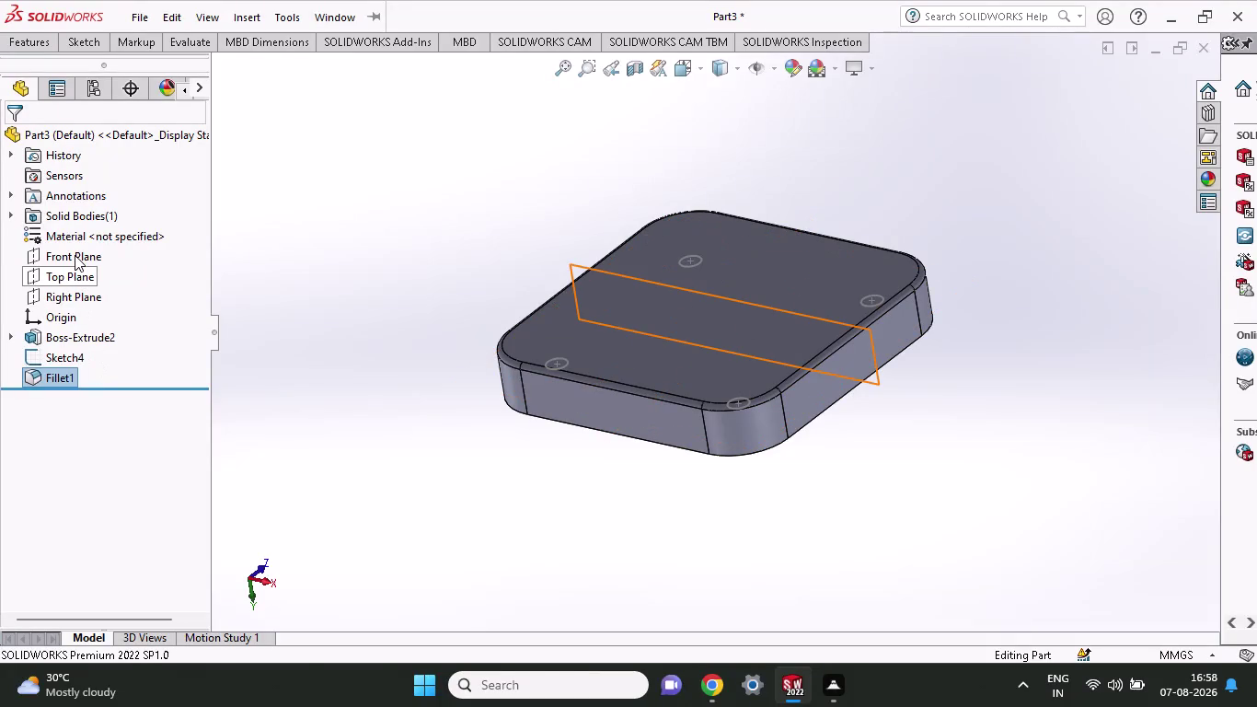
Open a sketch on the Front Plane, view it face-on, then undo it.
click(75, 255)
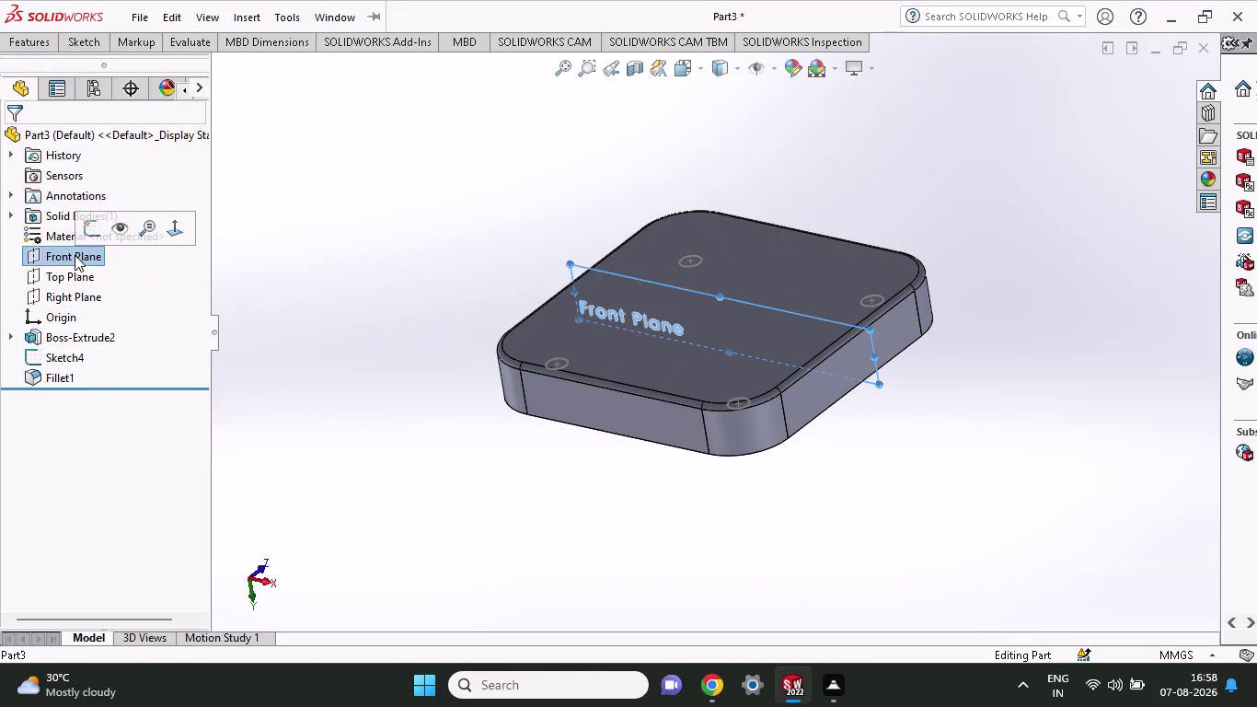
click(85, 239)
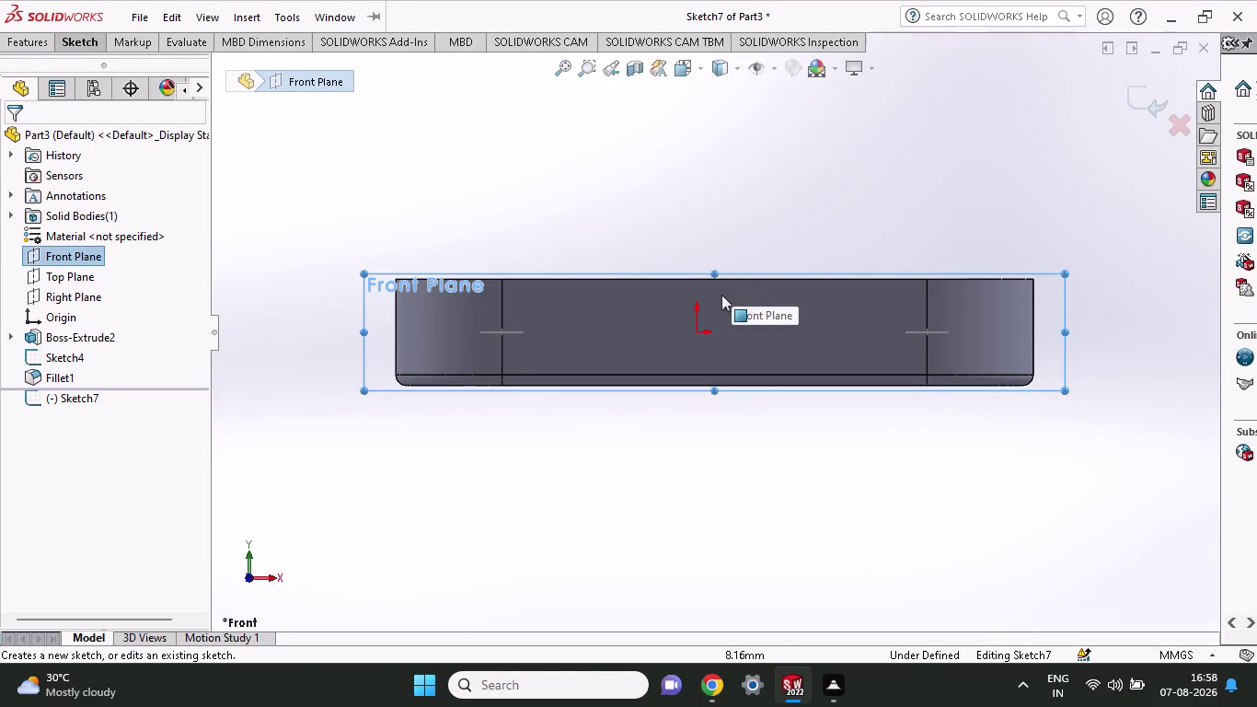
middle_drag(748, 425, 756, 0)
middle_drag(780, 323, 757, 151)
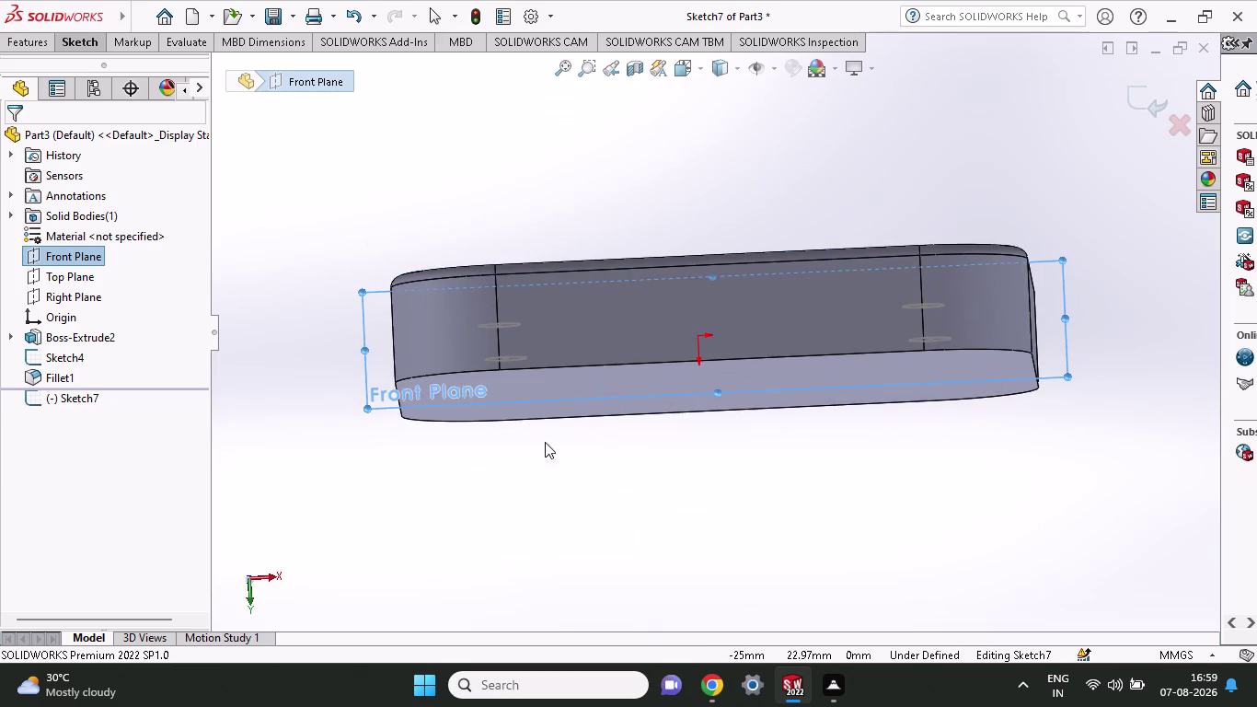
click(249, 593)
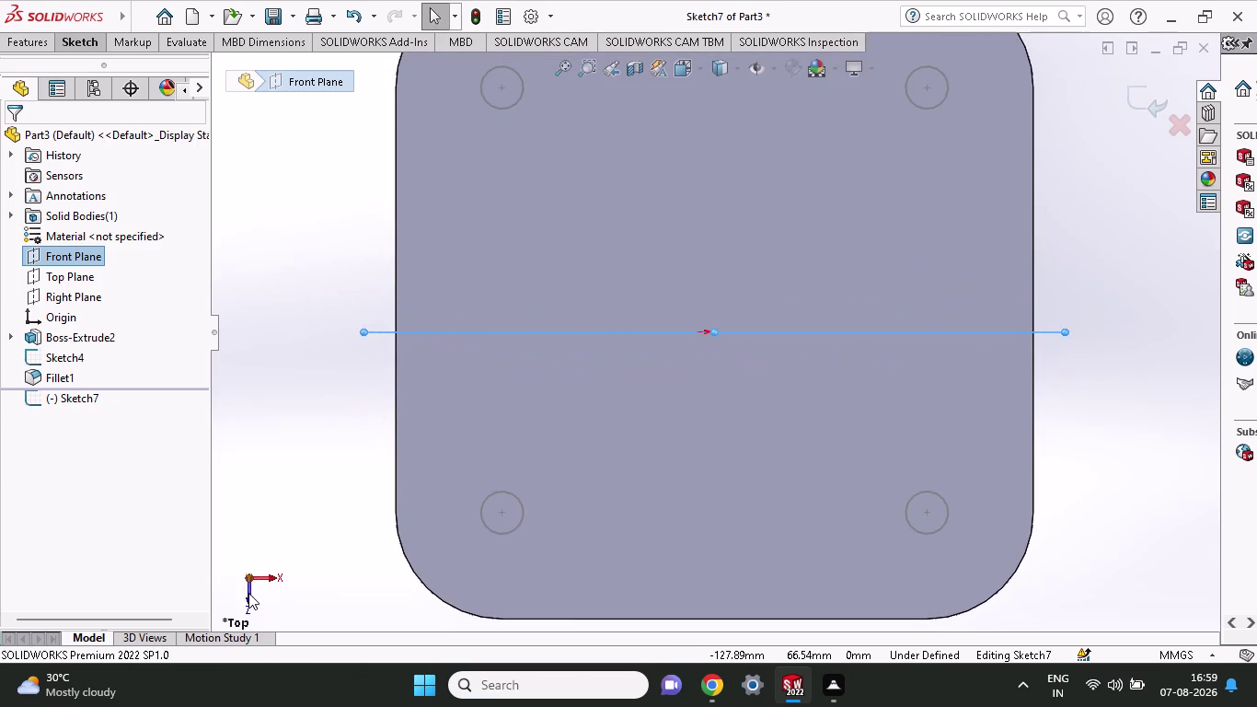
click(249, 593)
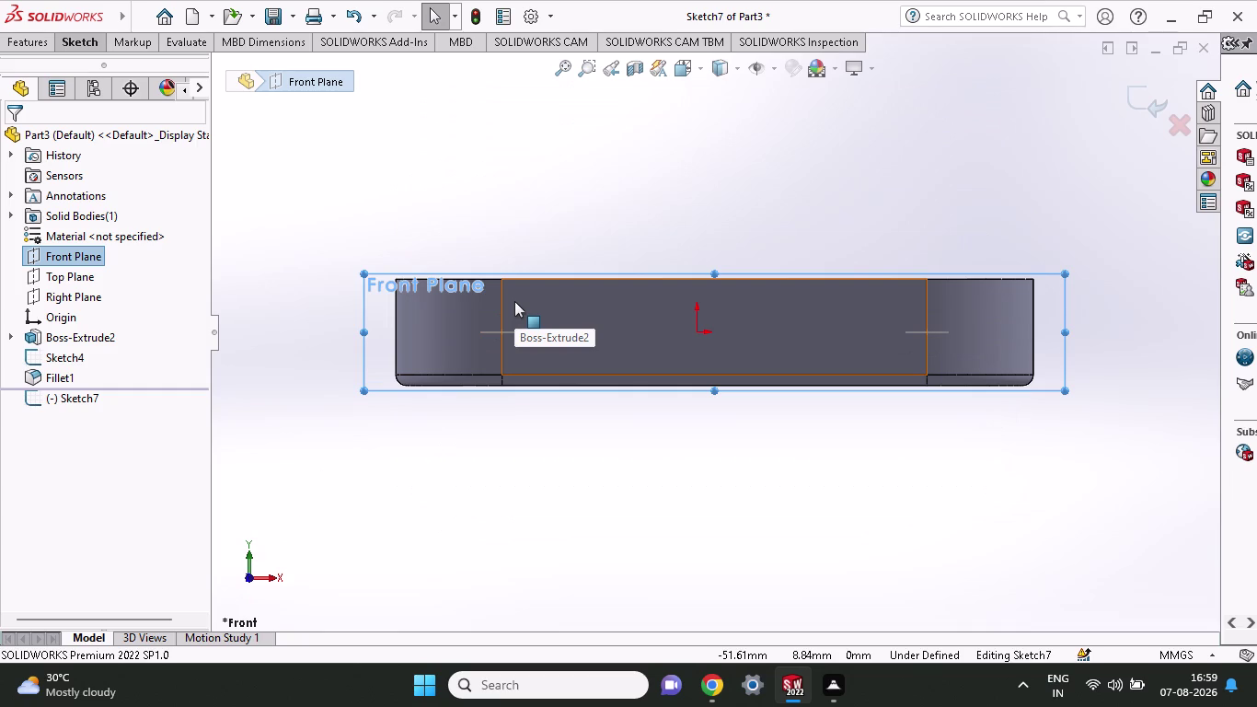
key(ctrl+z)
key(ctrl+z)
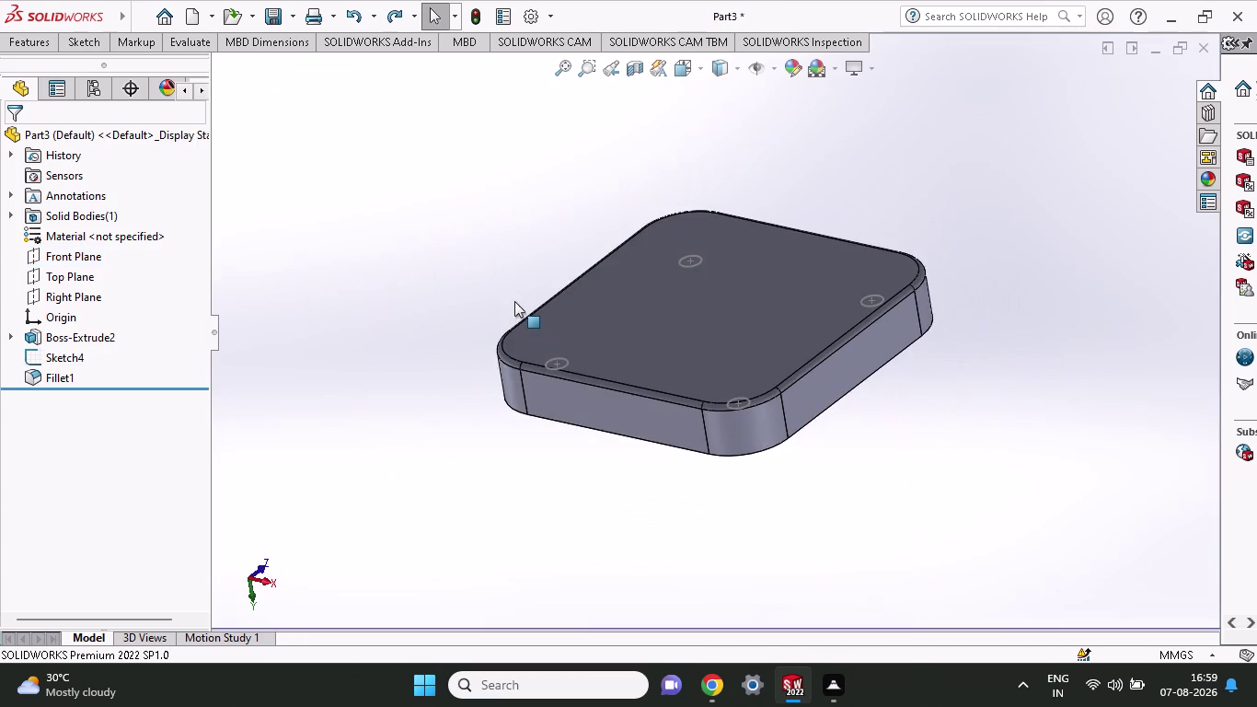
Undo Fillet1, then open and close another empty Front Plane sketch.
click(68, 281)
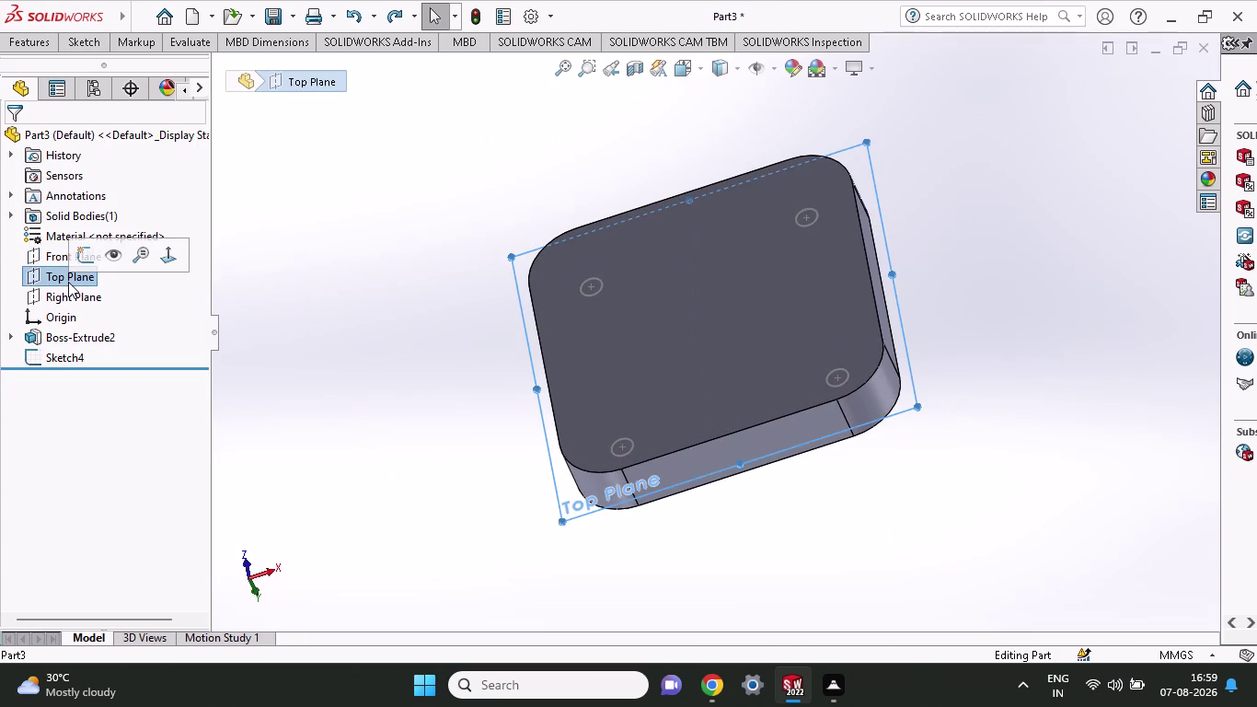
click(46, 255)
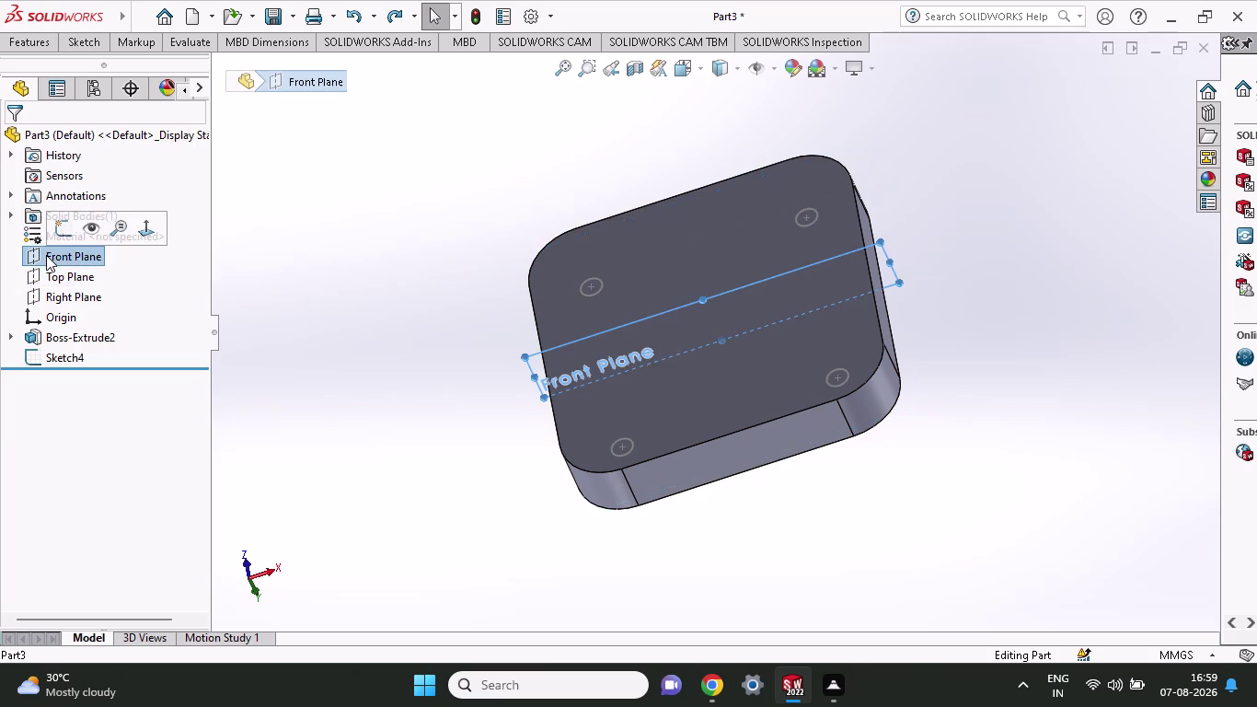
click(62, 227)
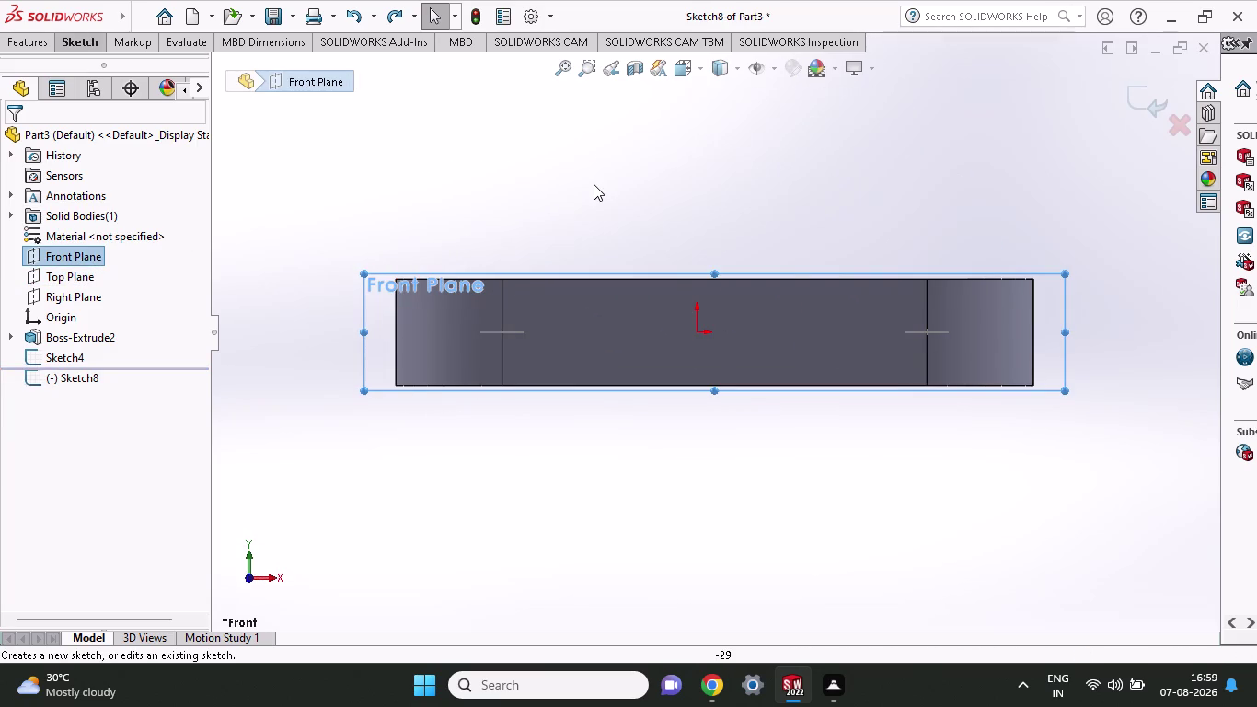
middle_drag(594, 184, 594, 215)
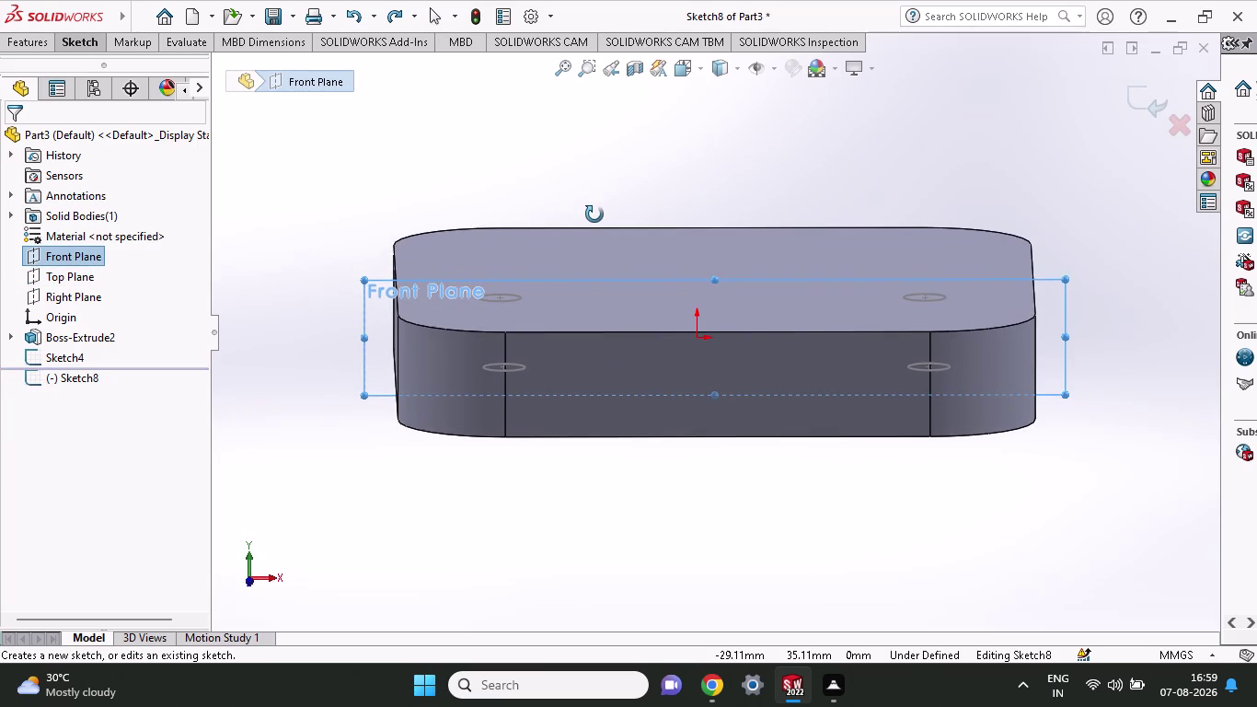
middle_drag(595, 215, 598, 220)
click(47, 46)
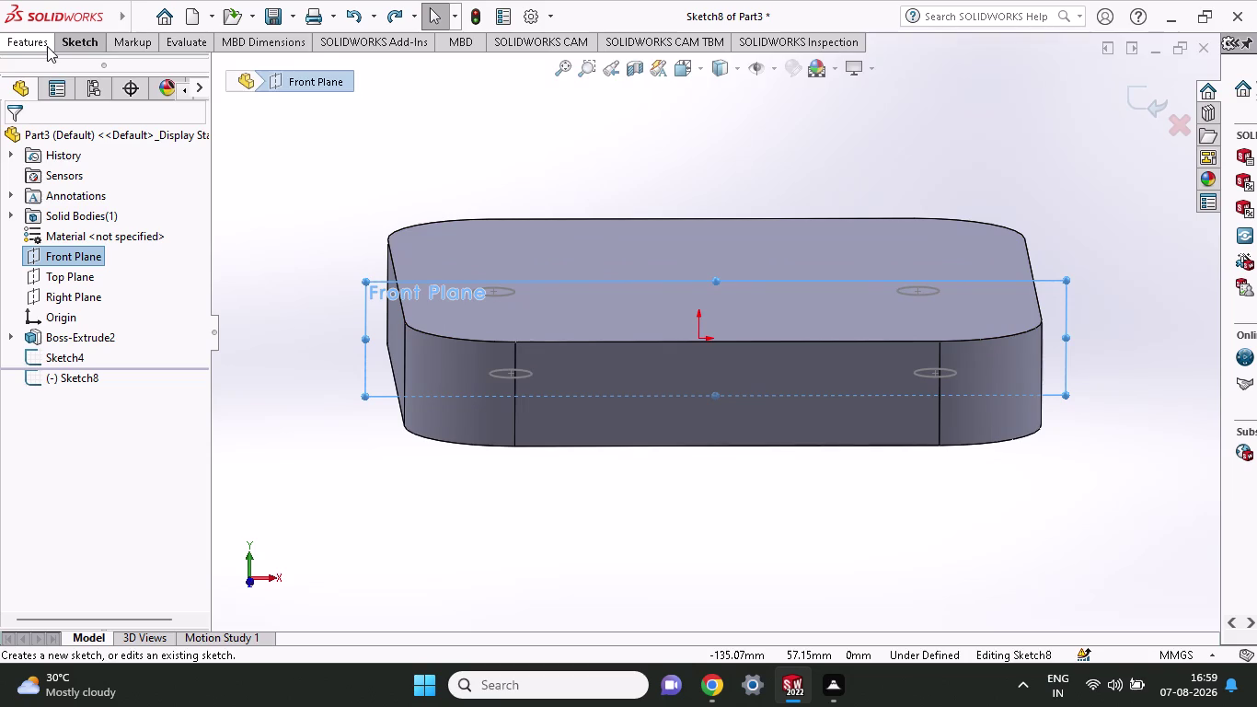
click(87, 36)
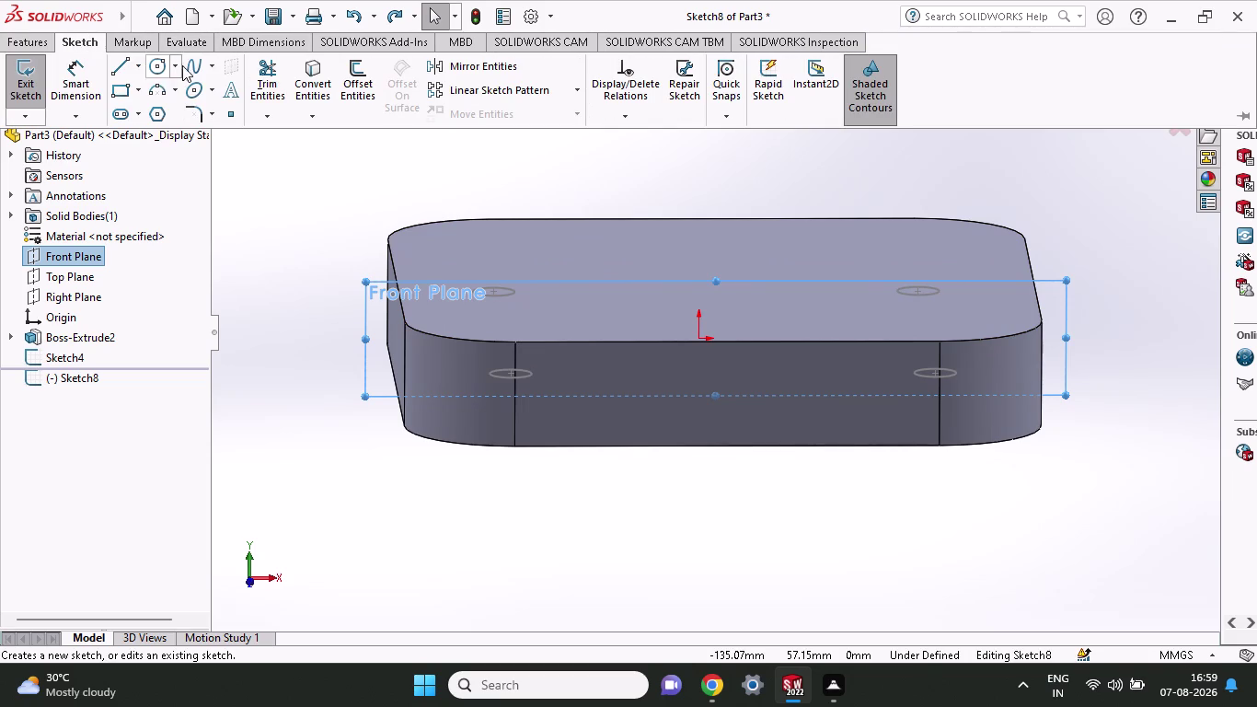
right_click(321, 179)
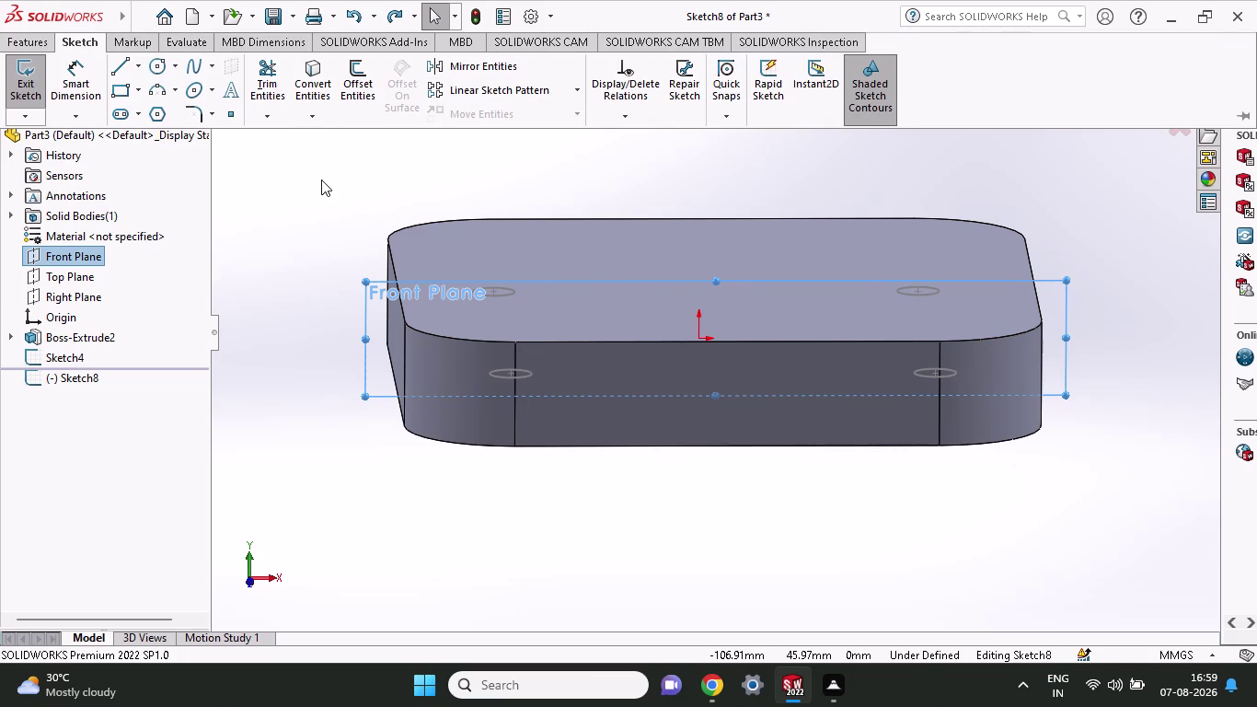
click(529, 154)
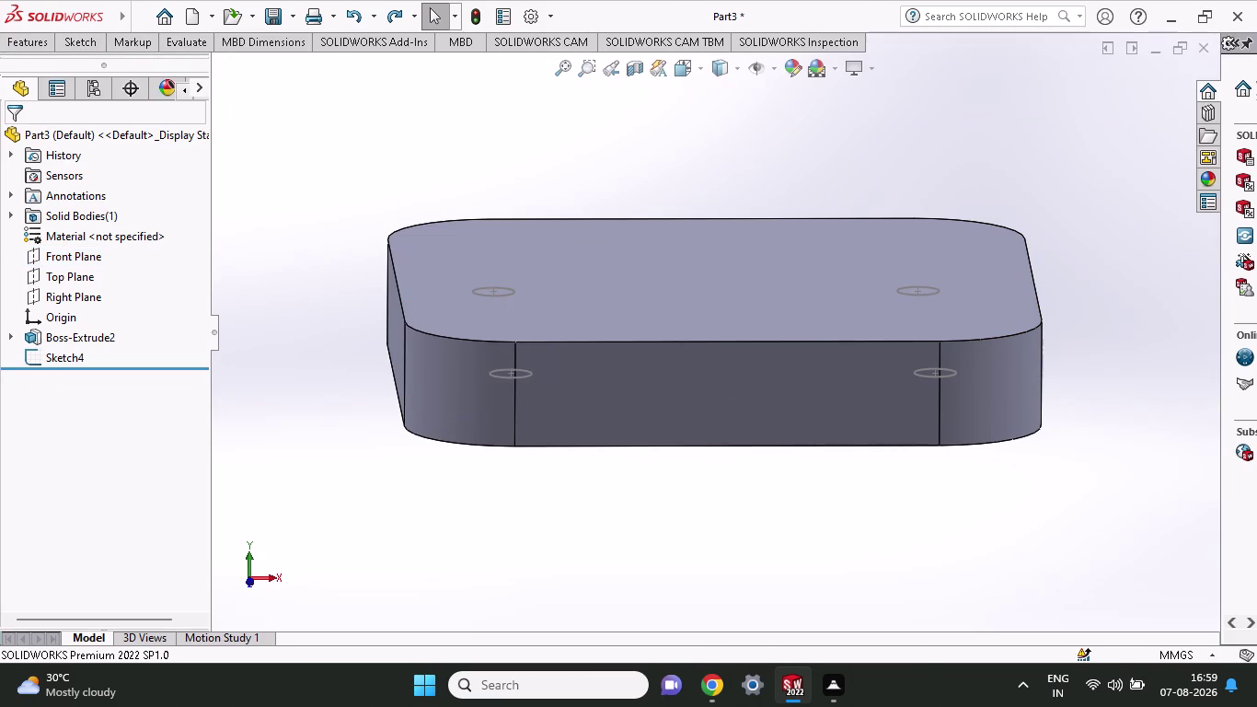
click(23, 40)
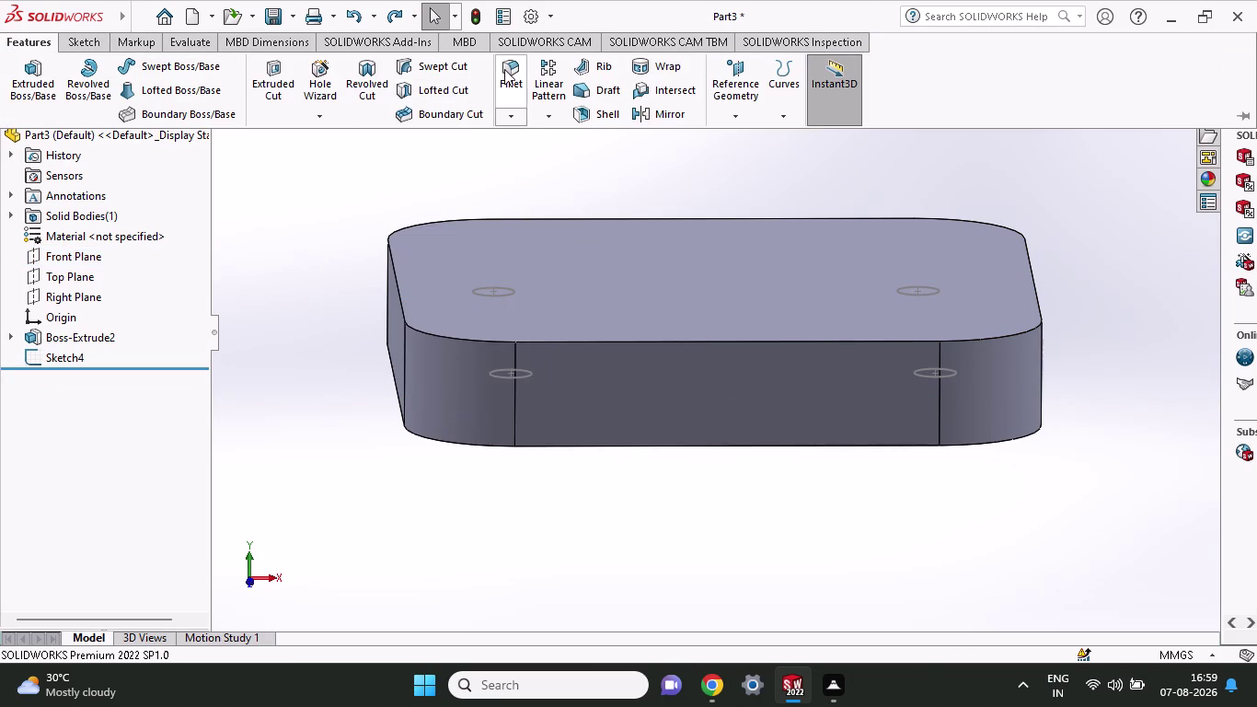
Fillet the plate's eight top edges with a 3 mm radius.
click(504, 69)
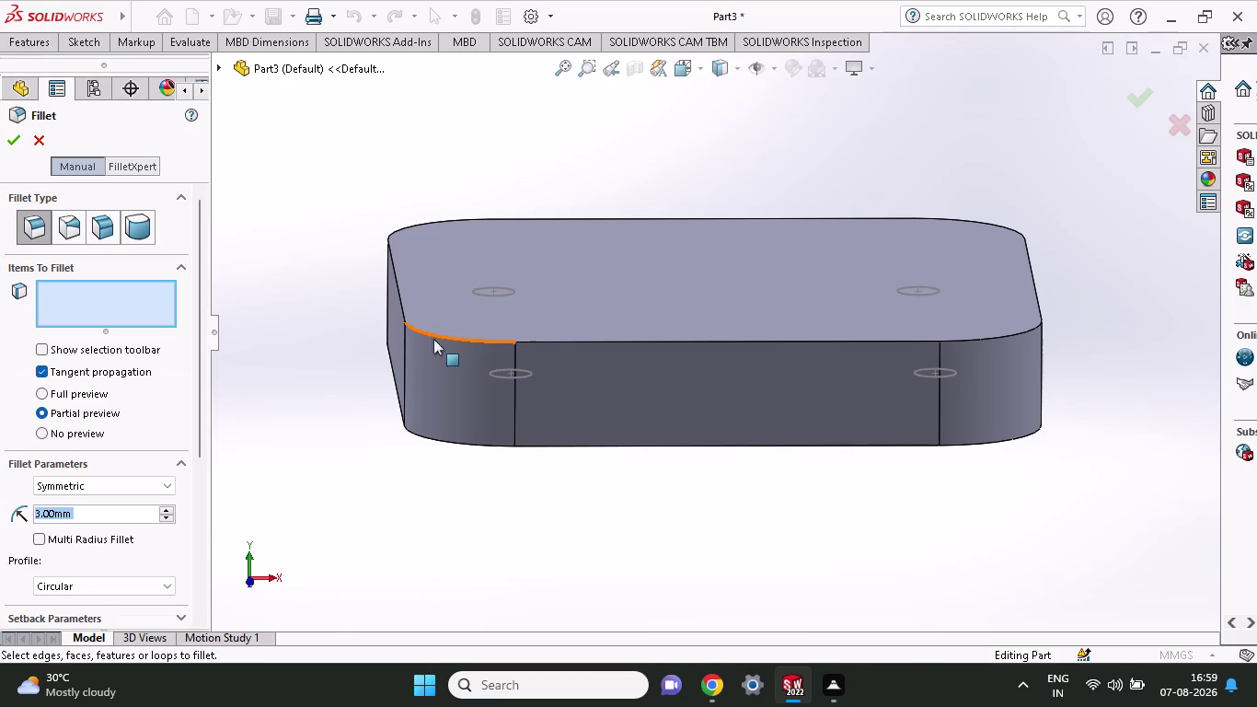
click(495, 342)
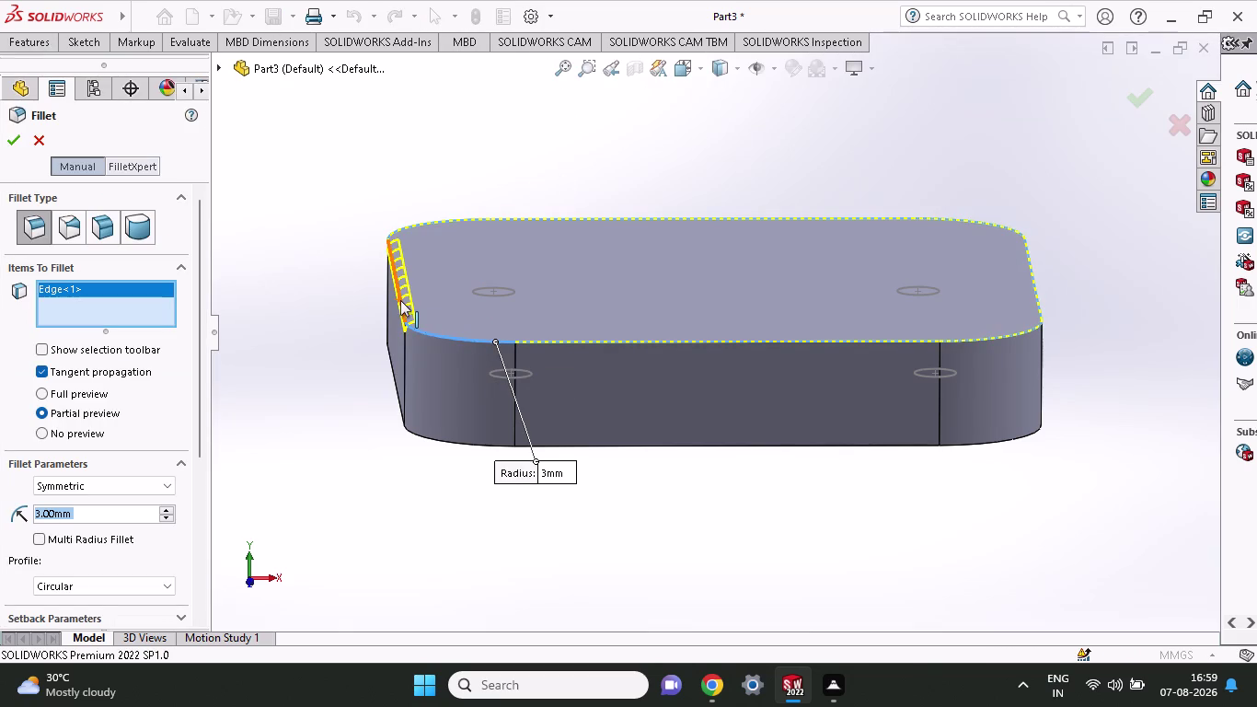
click(400, 300)
click(552, 340)
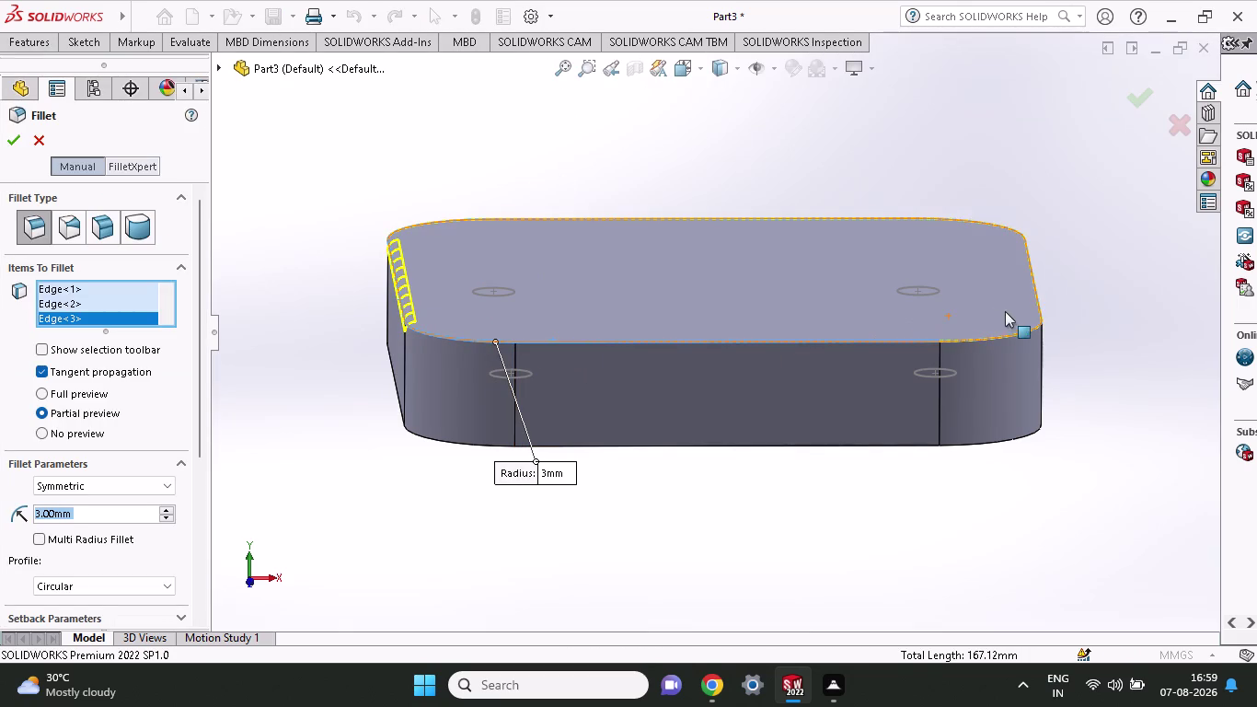
click(1001, 336)
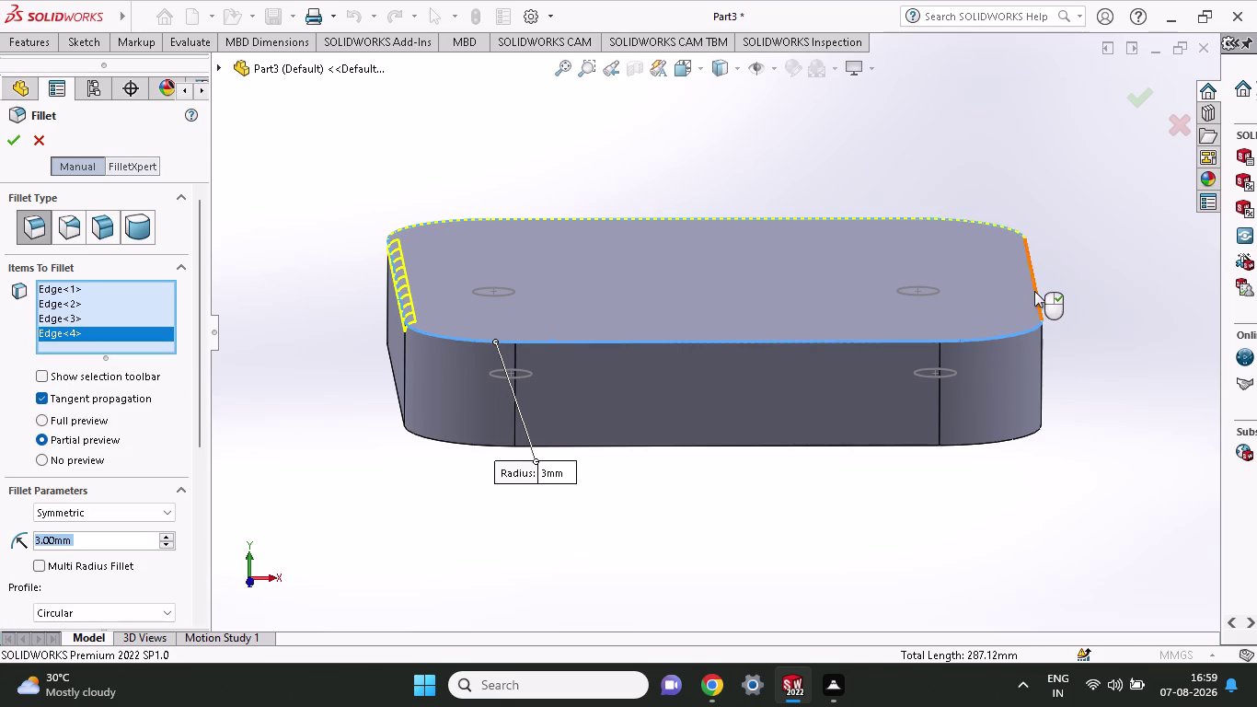
click(1034, 291)
click(985, 224)
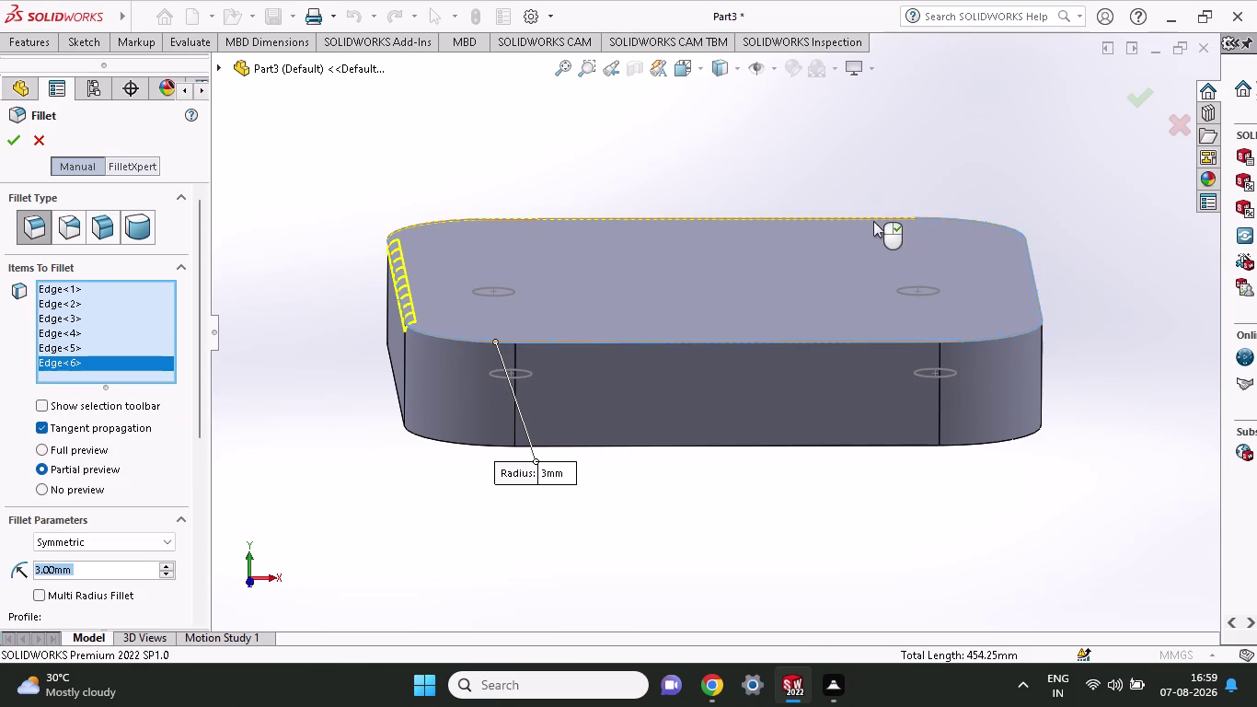
click(873, 221)
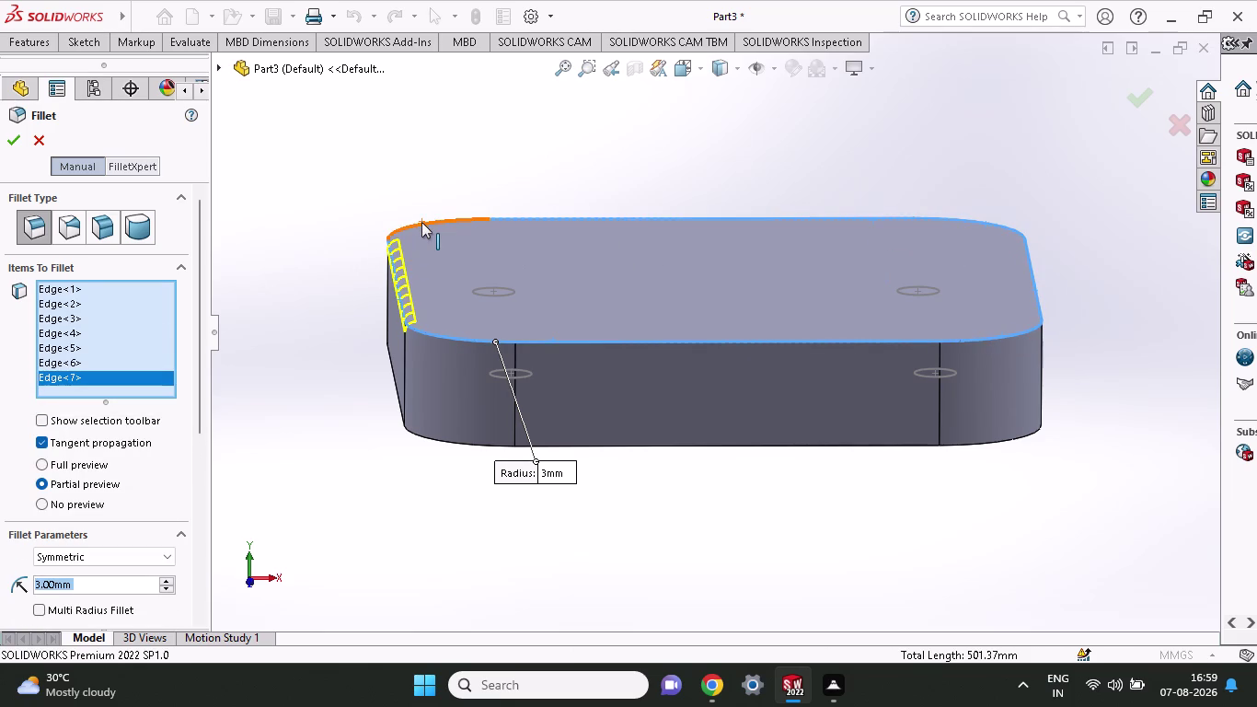
click(421, 221)
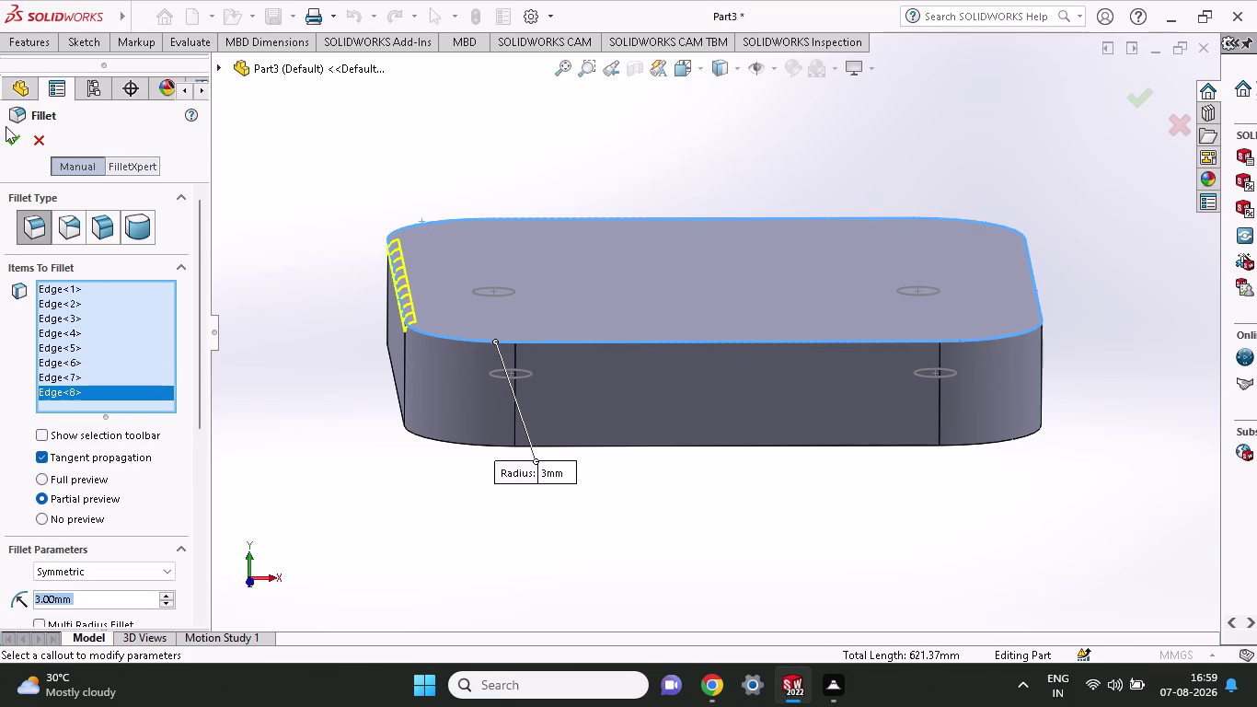
click(7, 134)
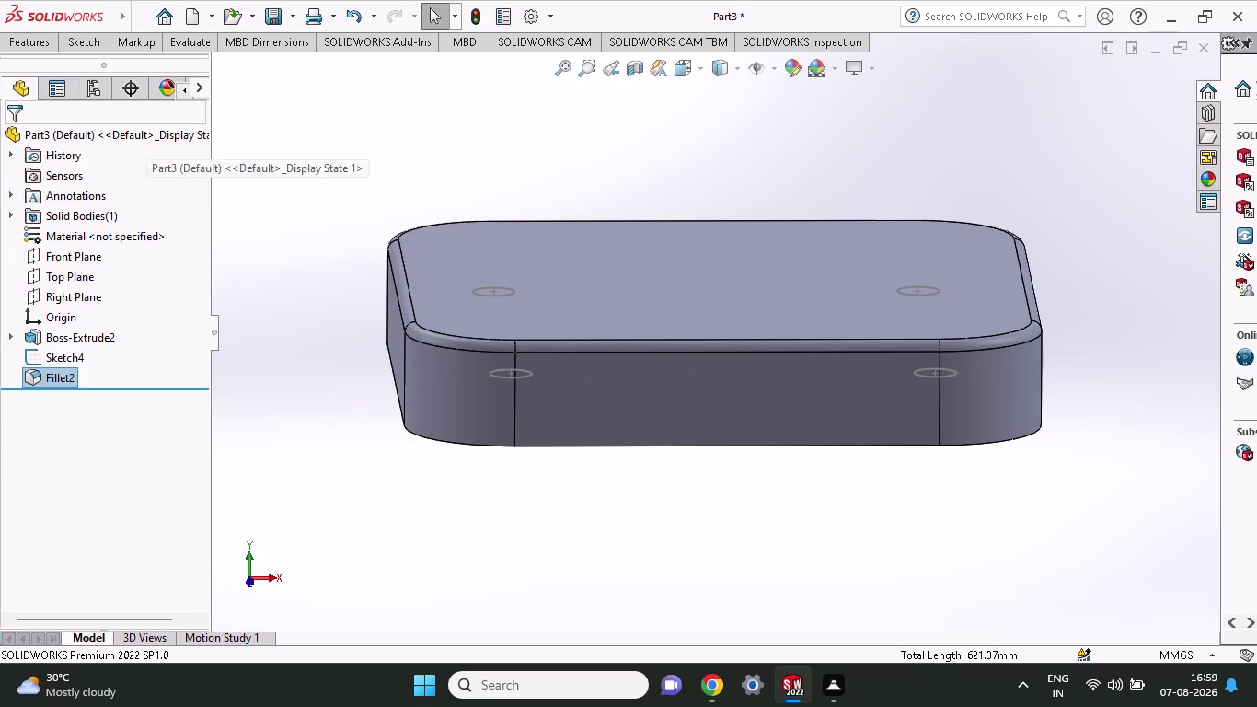
click(42, 253)
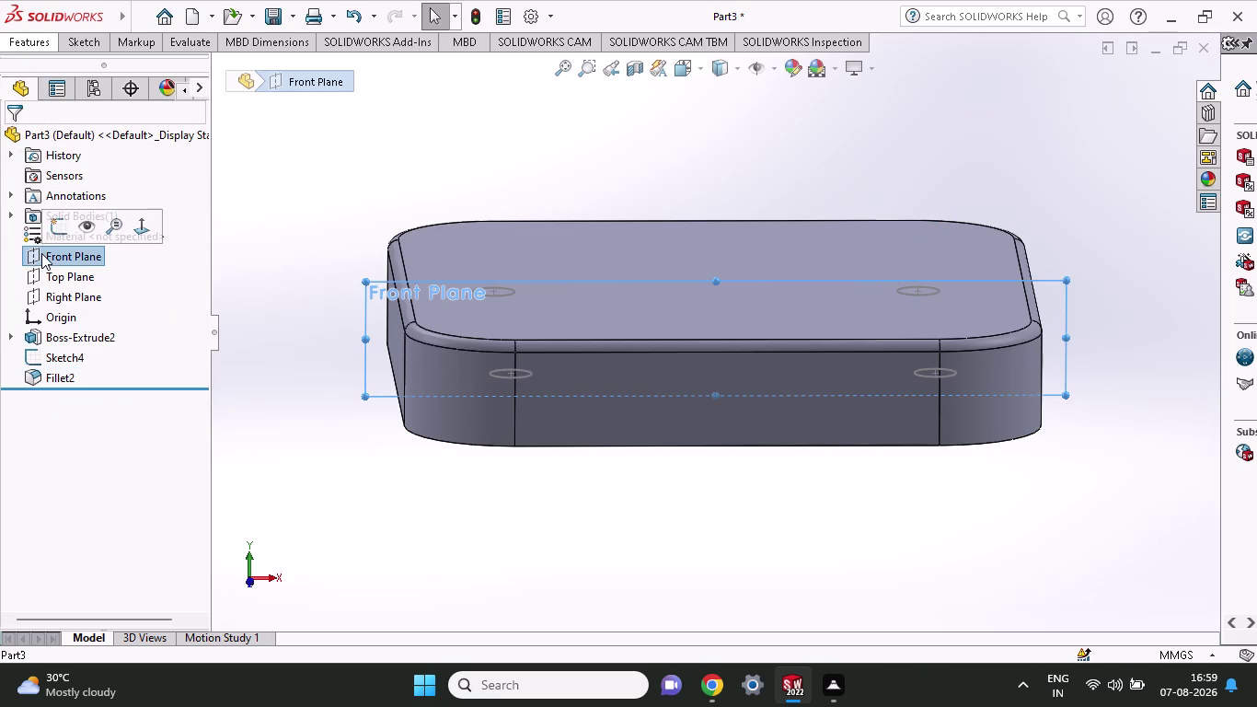
click(57, 223)
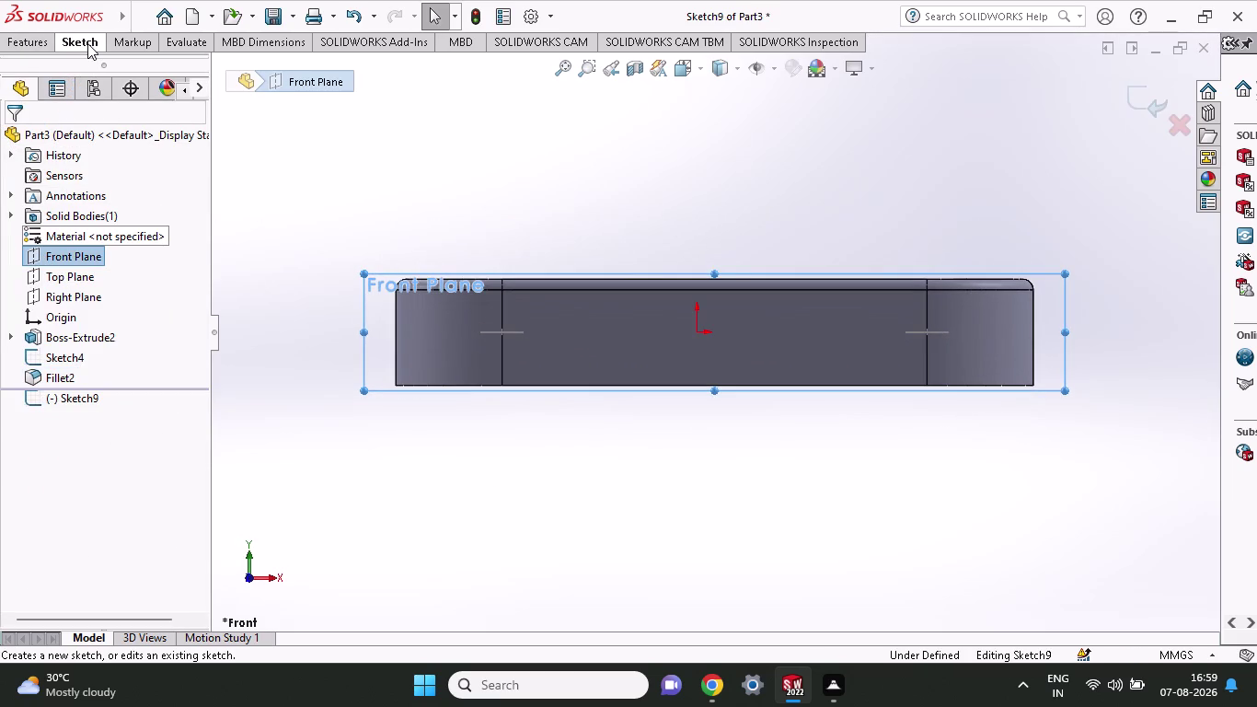
click(87, 43)
click(116, 71)
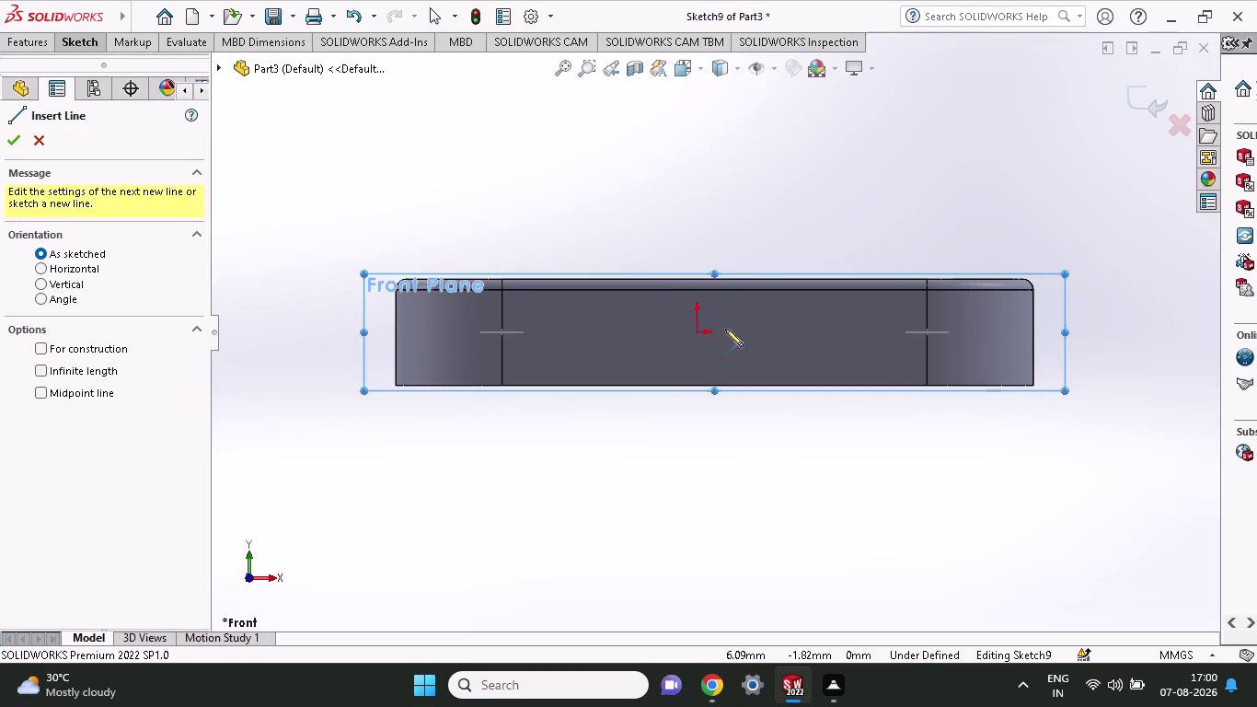
right_click(736, 253)
click(758, 267)
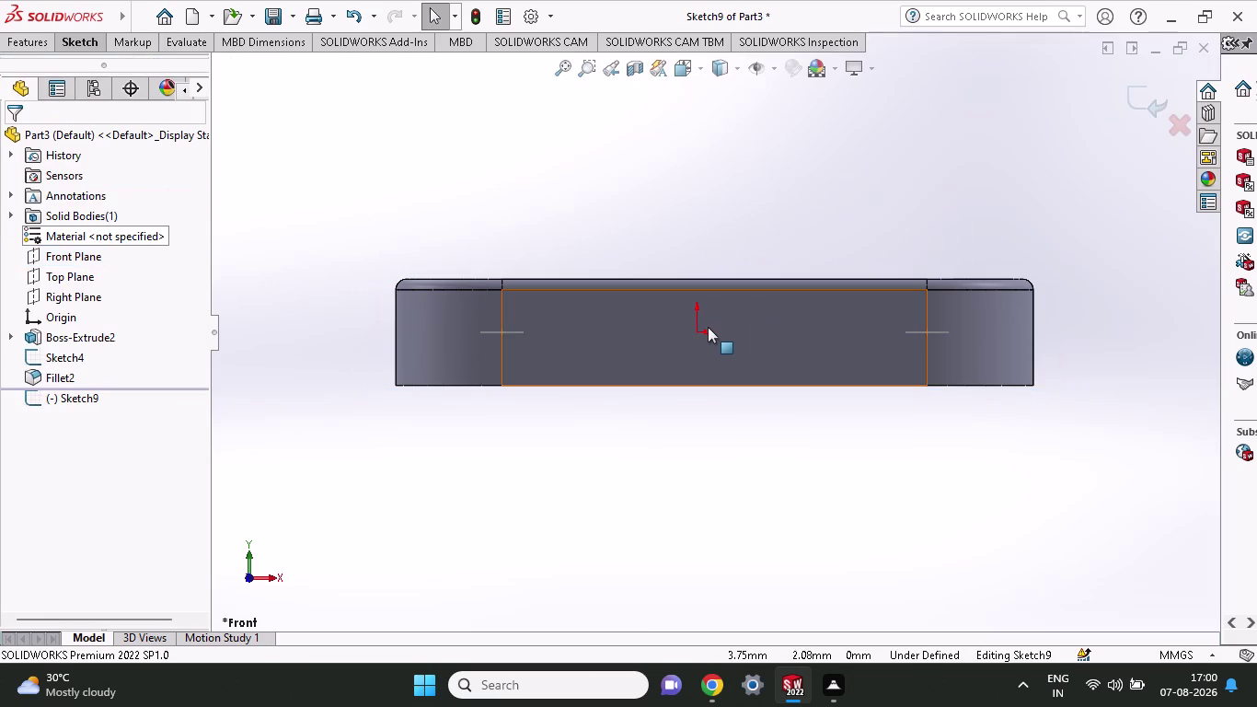
click(703, 327)
drag(693, 328, 709, 380)
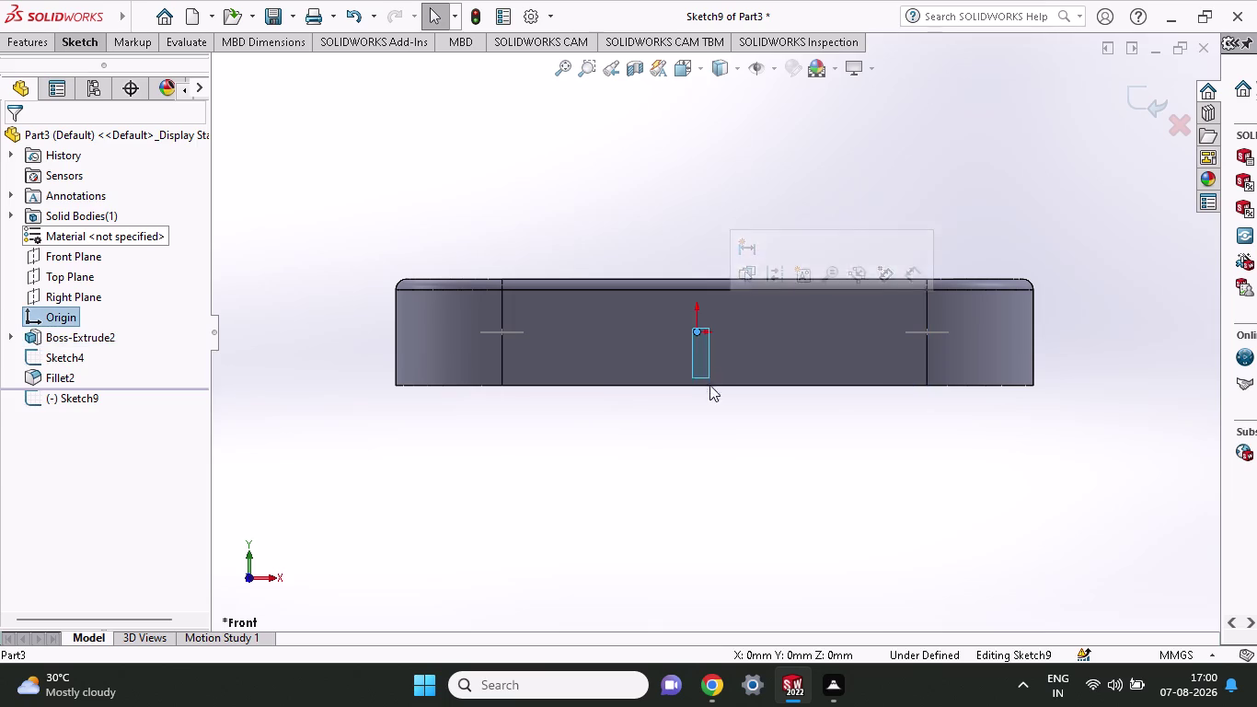
drag(709, 380, 708, 395)
click(695, 314)
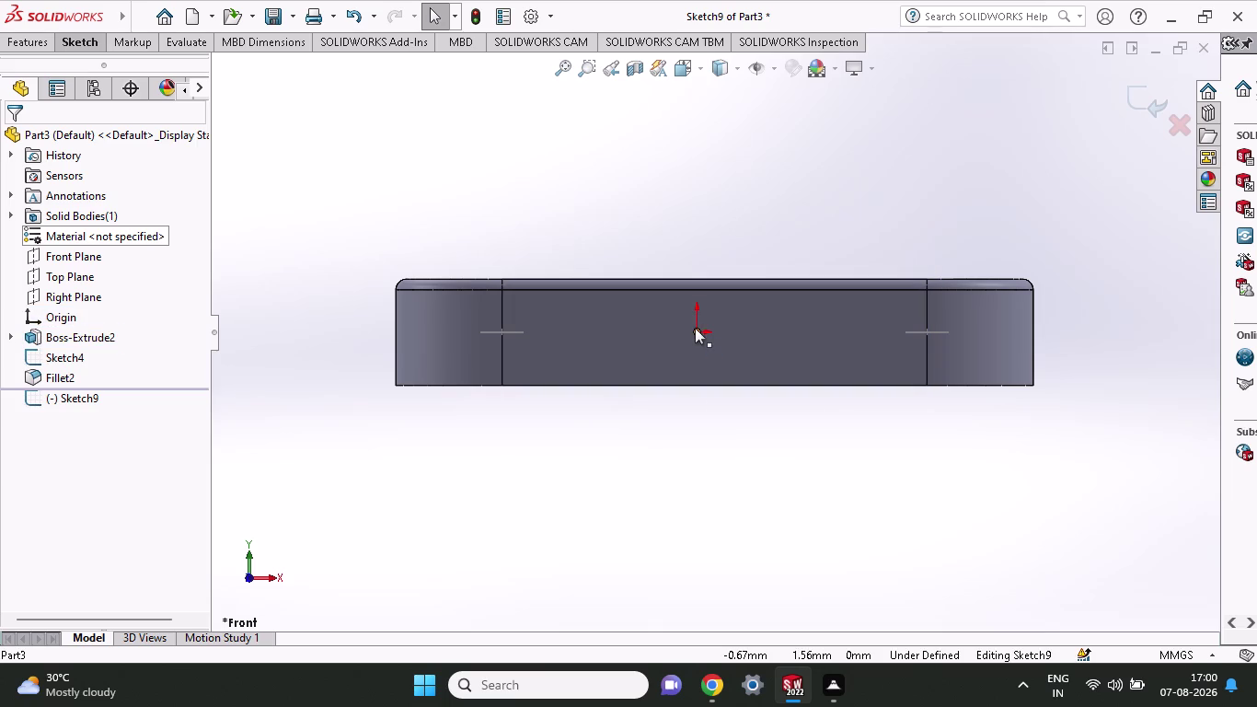
drag(695, 330, 695, 414)
click(694, 414)
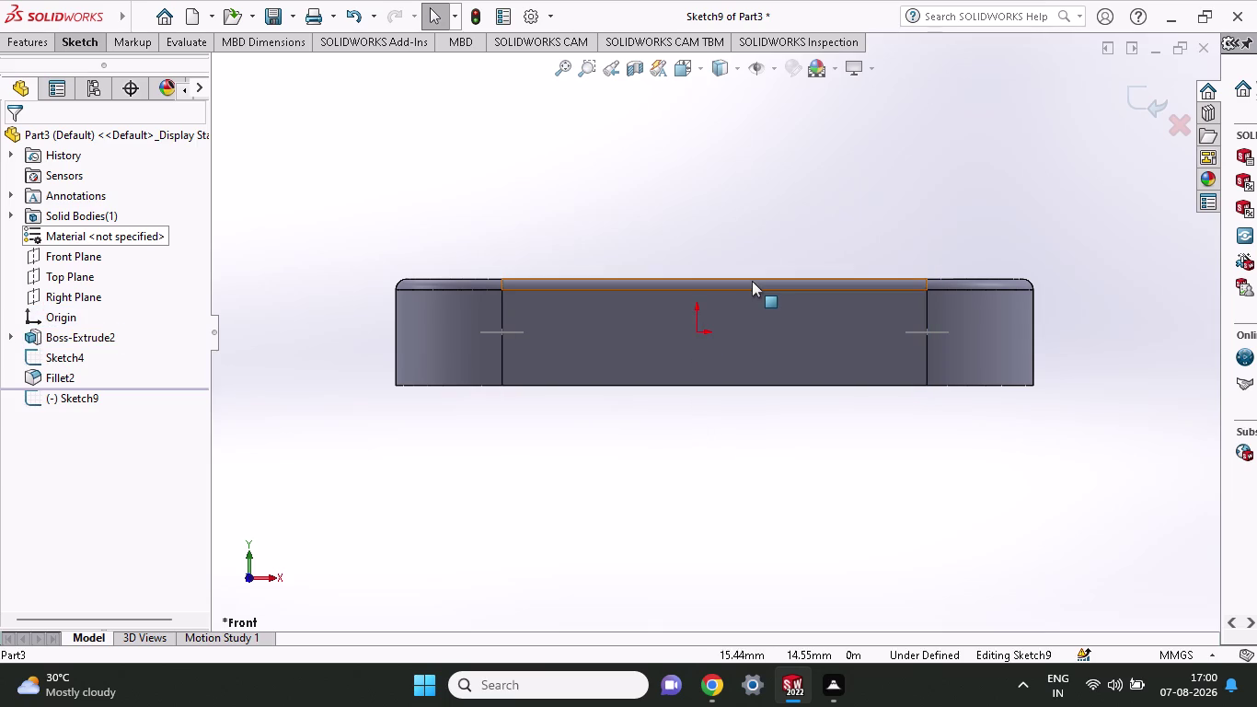
click(752, 280)
click(750, 303)
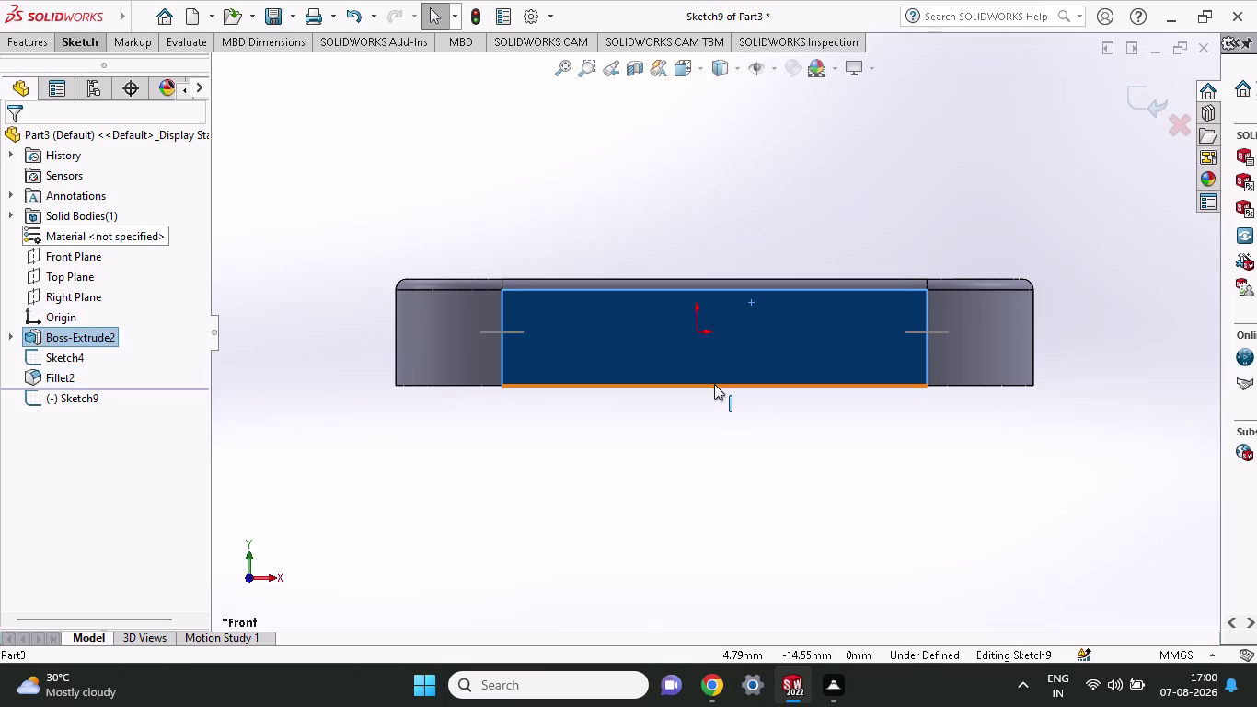
click(714, 384)
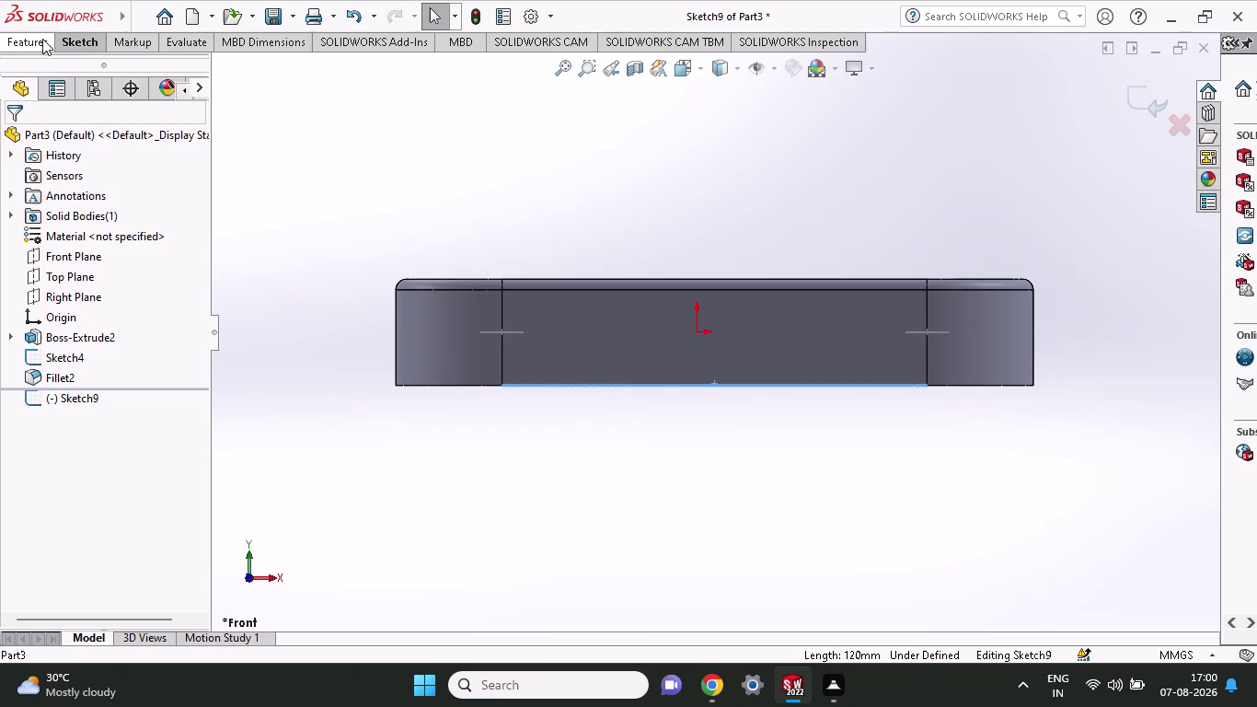
click(43, 38)
click(77, 51)
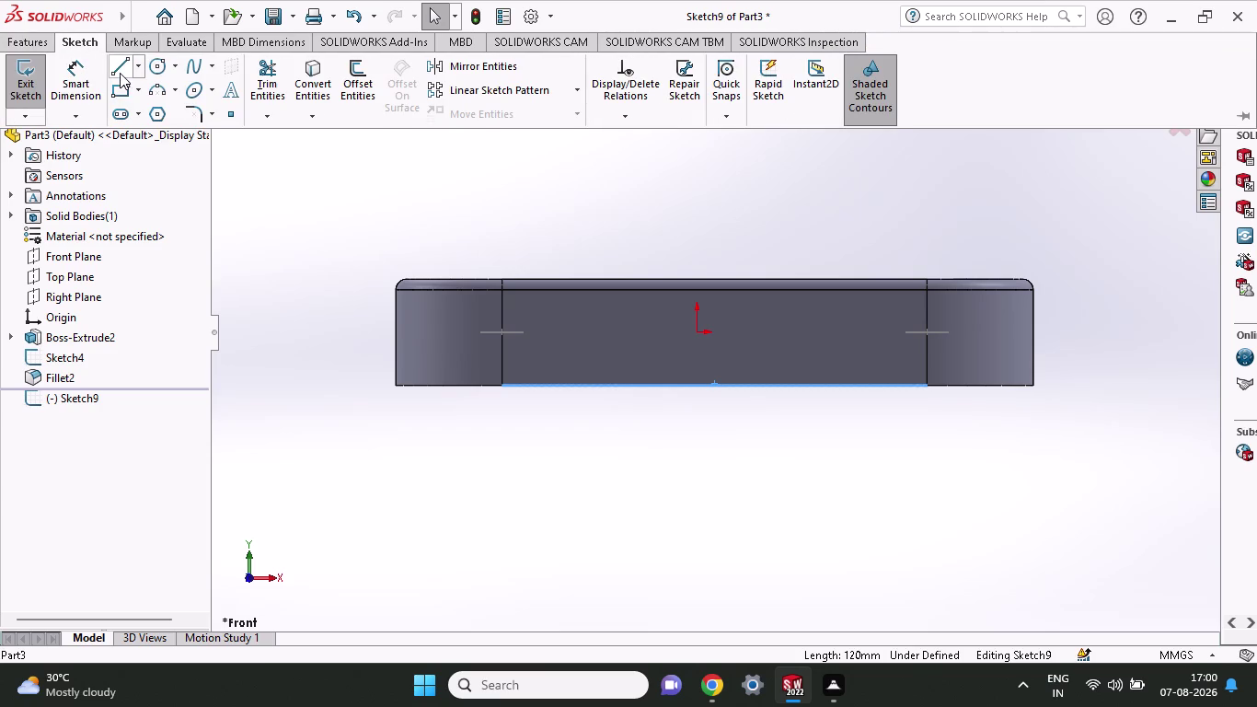
click(120, 73)
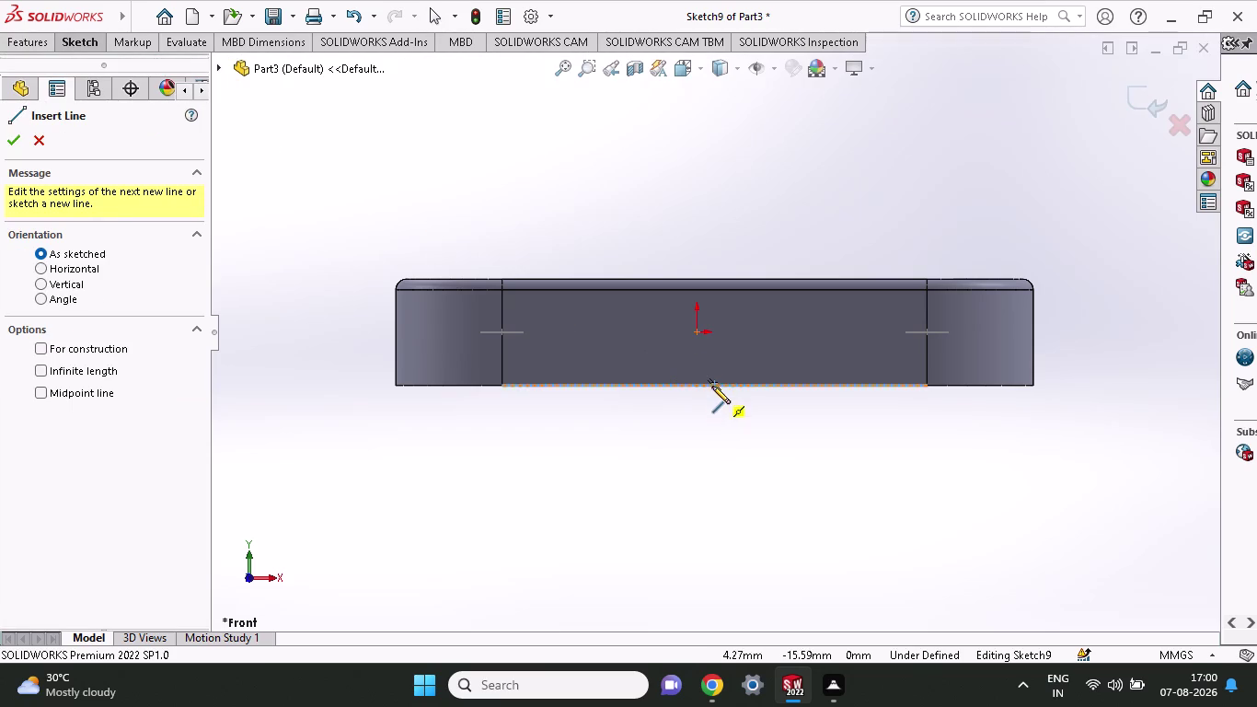
click(713, 382)
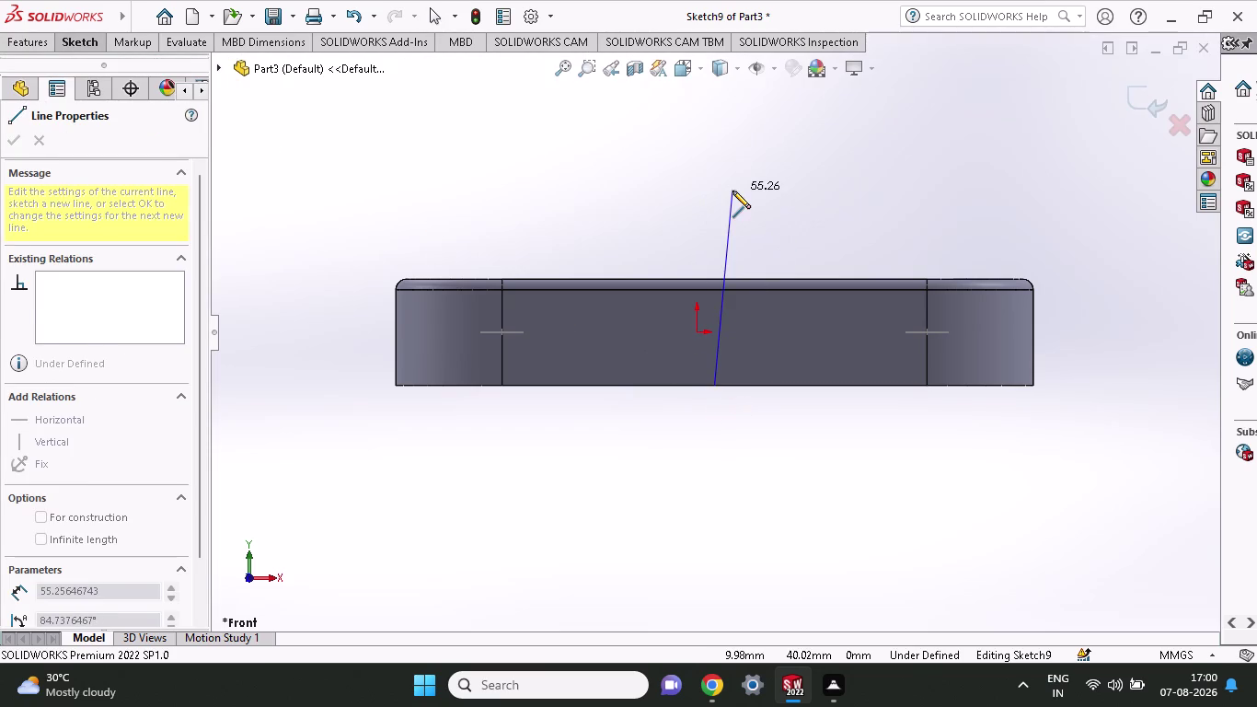
key(Escape)
click(701, 385)
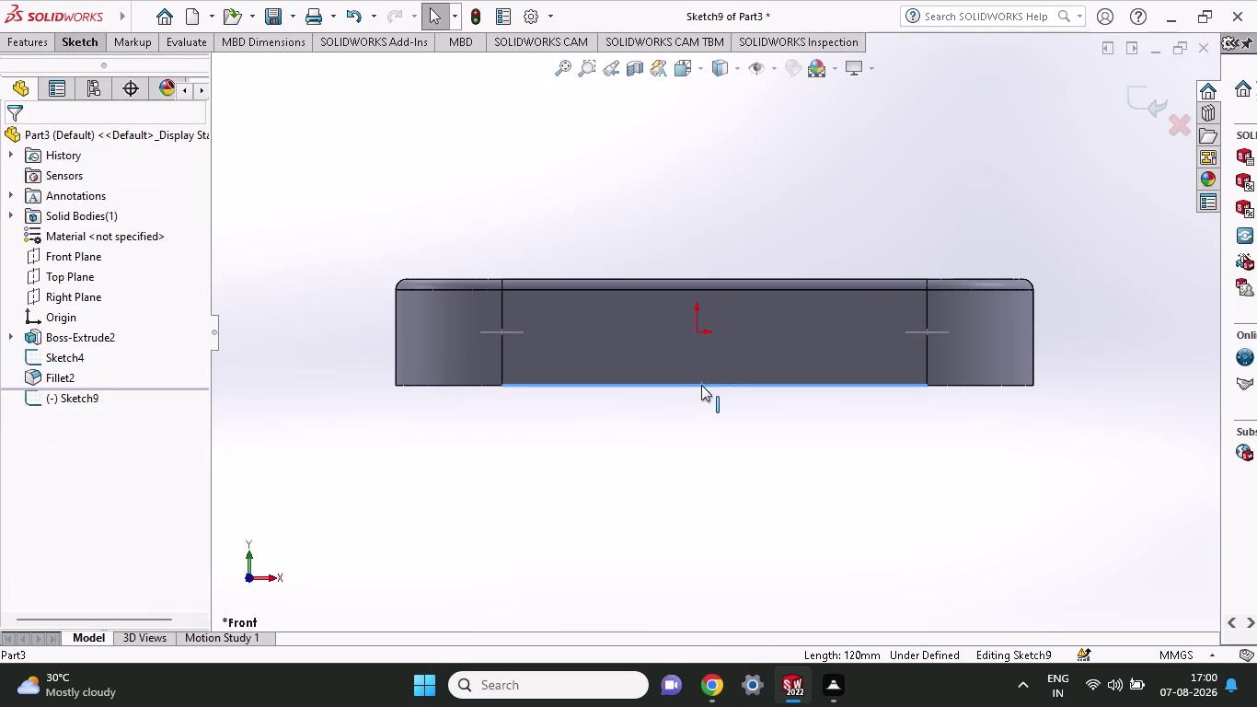
key(Escape)
key(Escape)
click(59, 40)
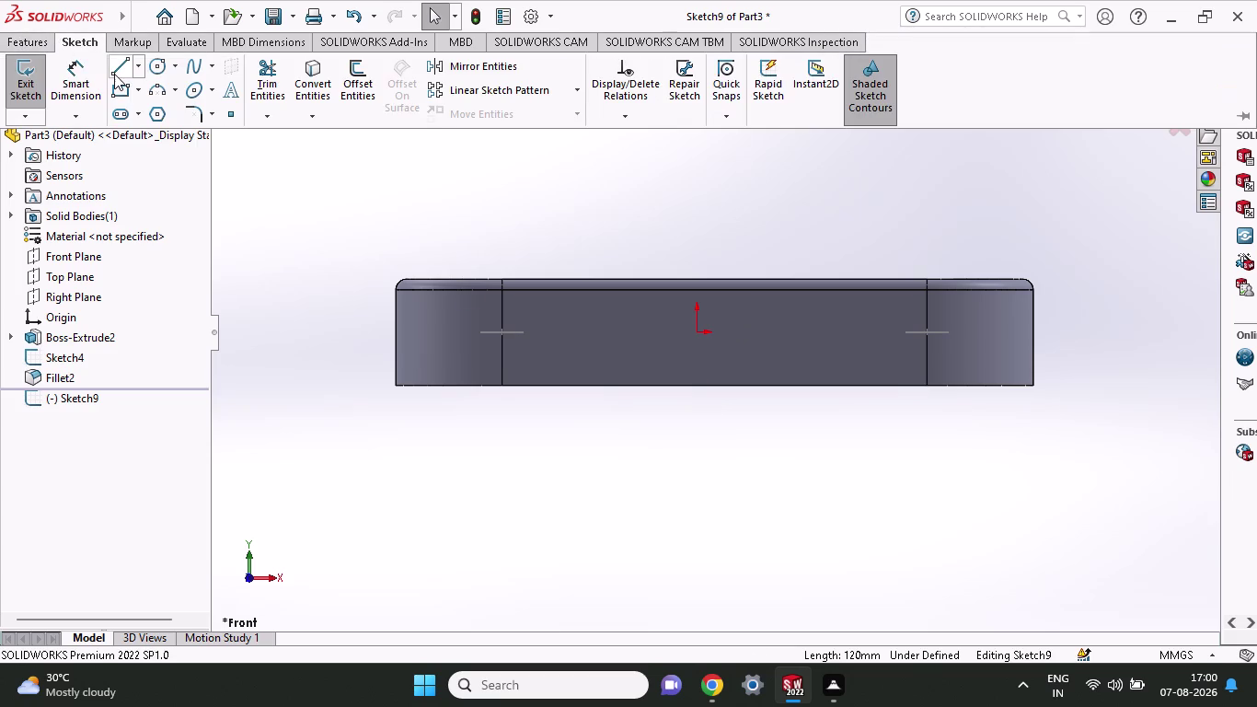
click(114, 74)
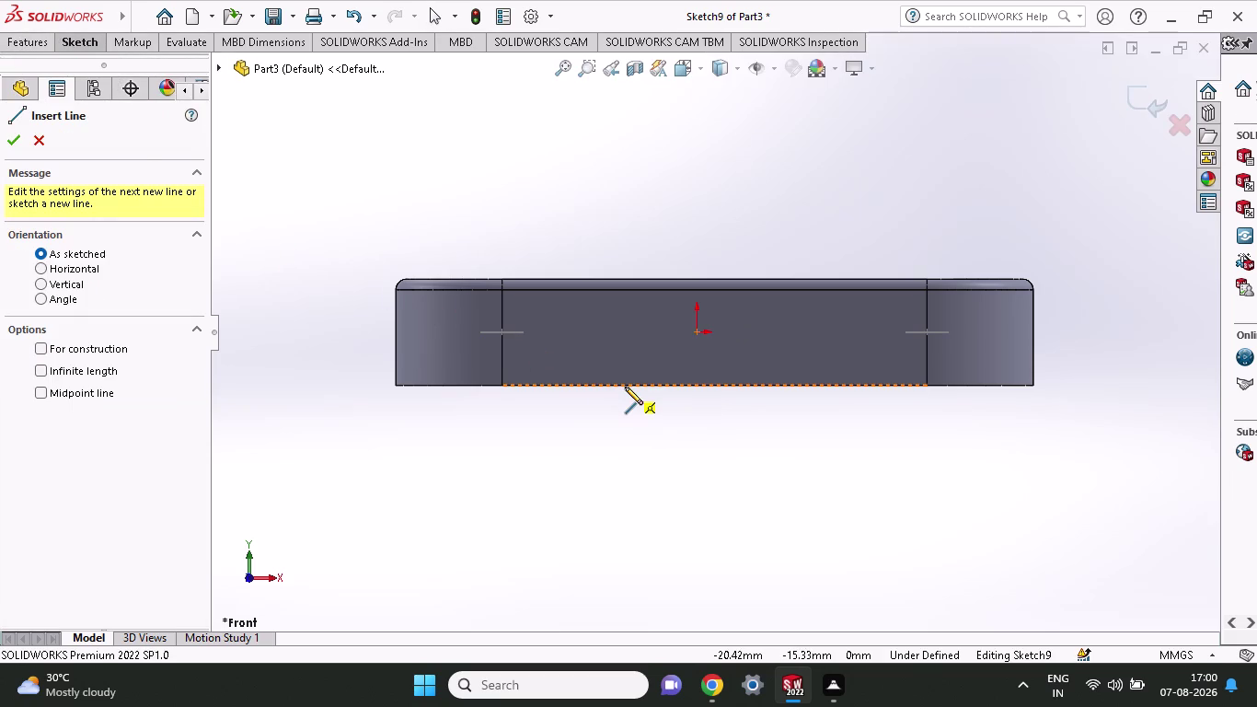
click(625, 386)
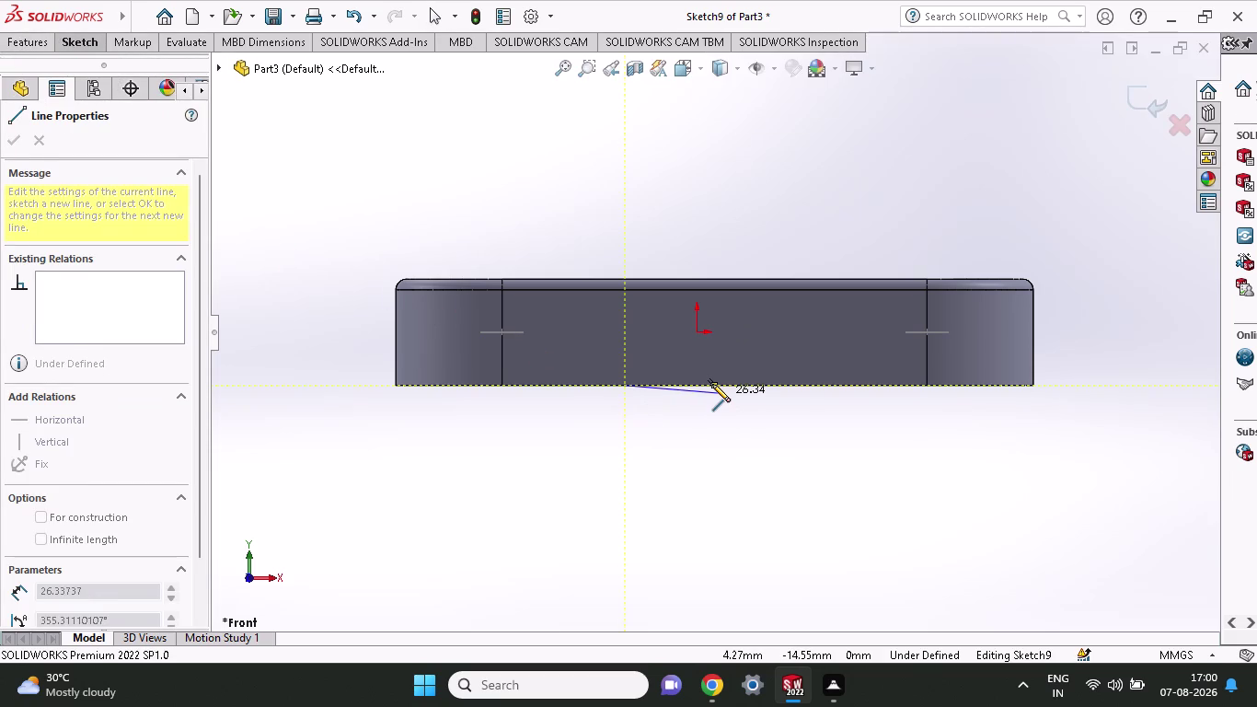
key(Escape)
key(Escape)
key(Escape)
key(Escape)
key(Escape)
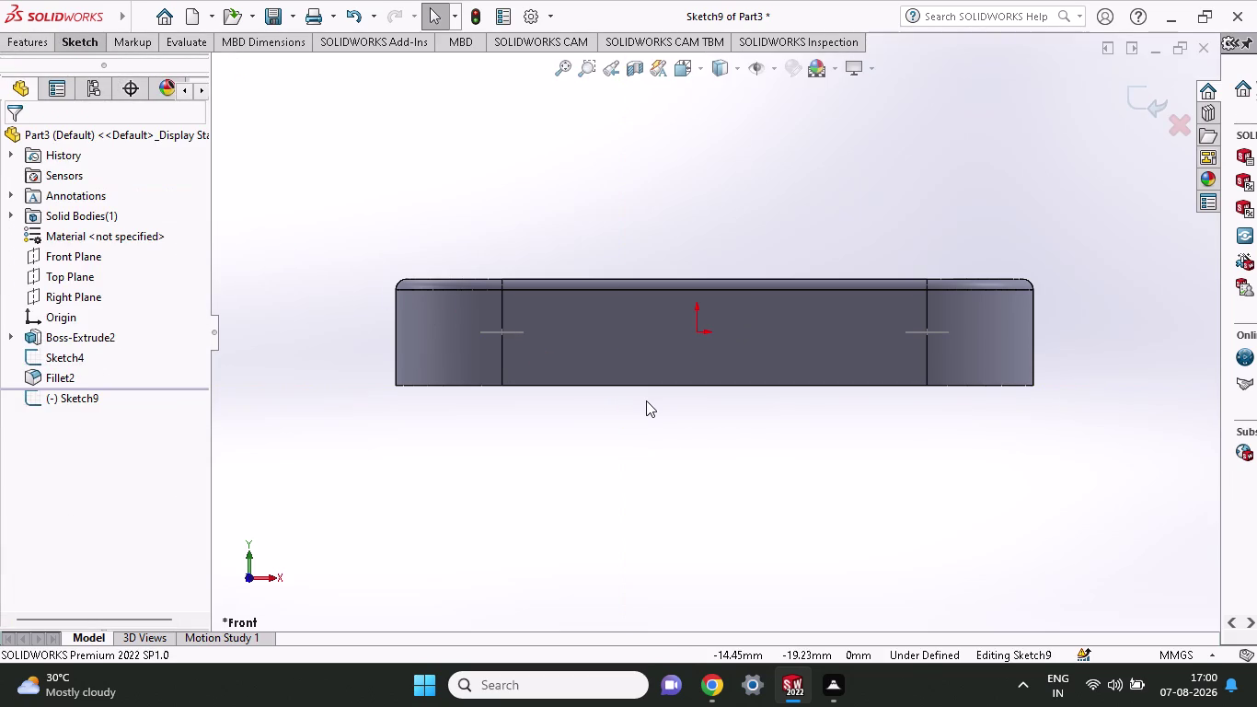
key(Escape)
middle_click(645, 400)
middle_click(645, 333)
Orbit to the plate's top face, select it, and start a line on it.
middle_click(645, 332)
middle_drag(679, 406, 679, 406)
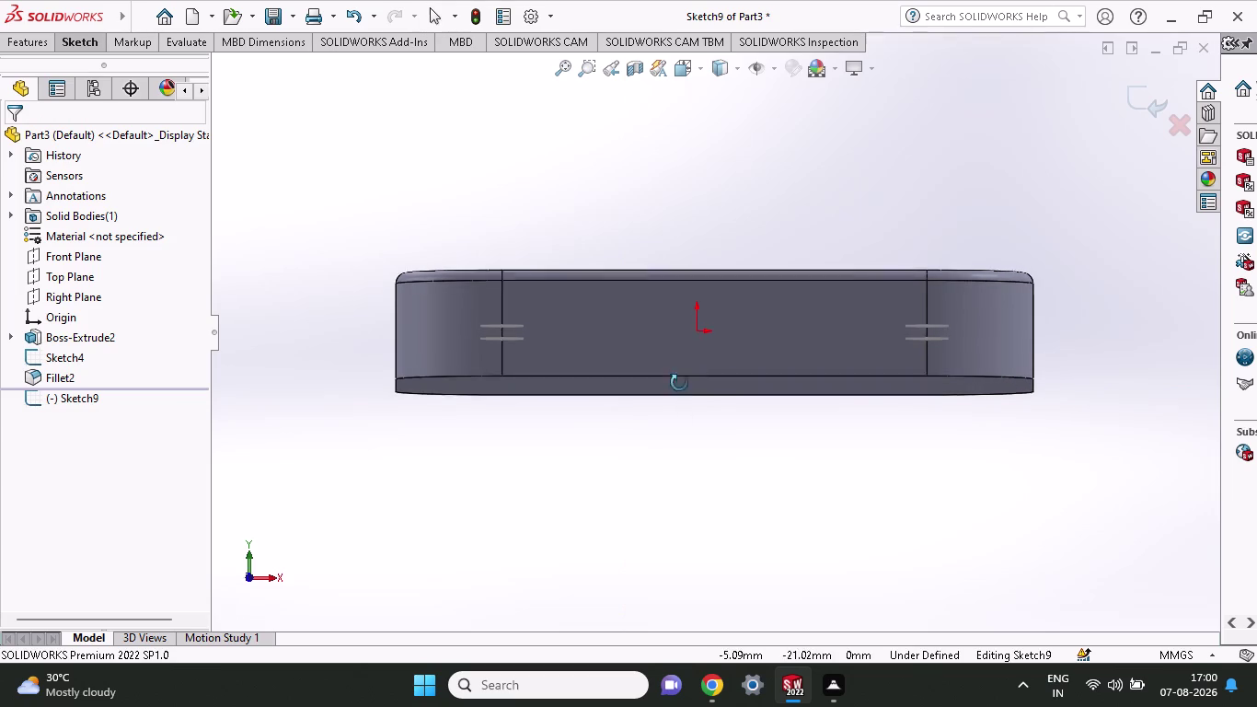
middle_drag(679, 406, 679, 341)
click(680, 353)
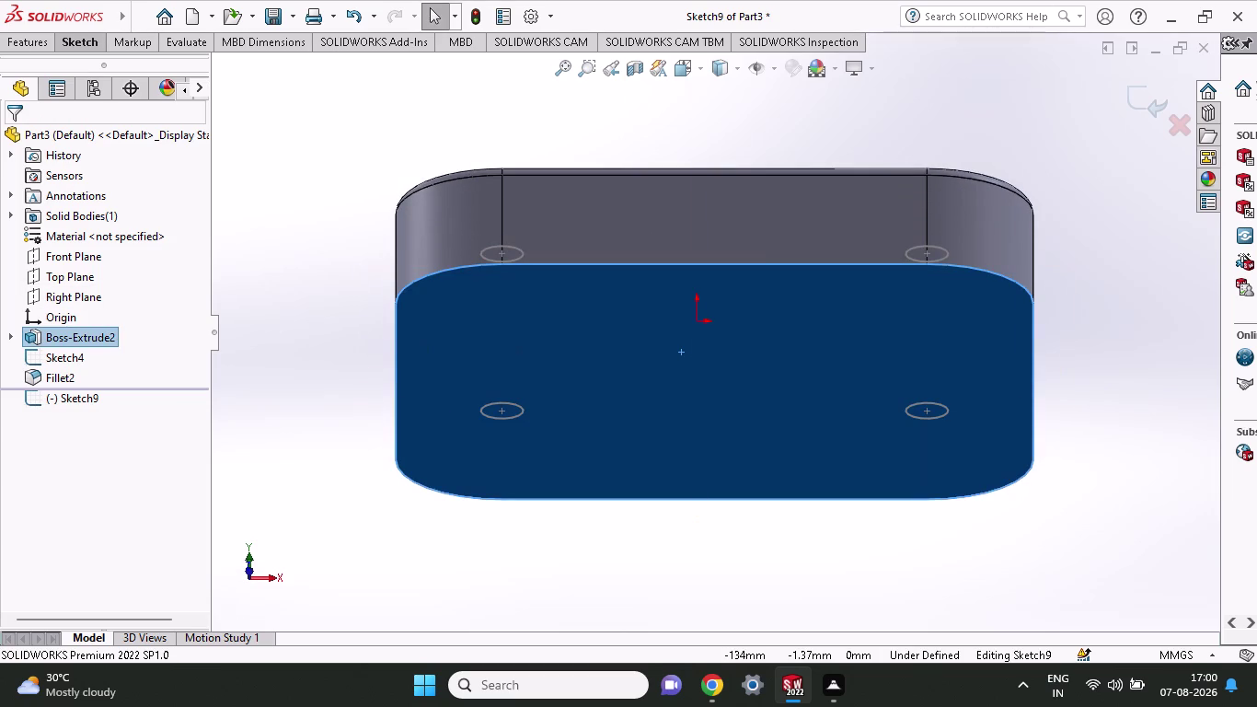
click(36, 40)
click(87, 41)
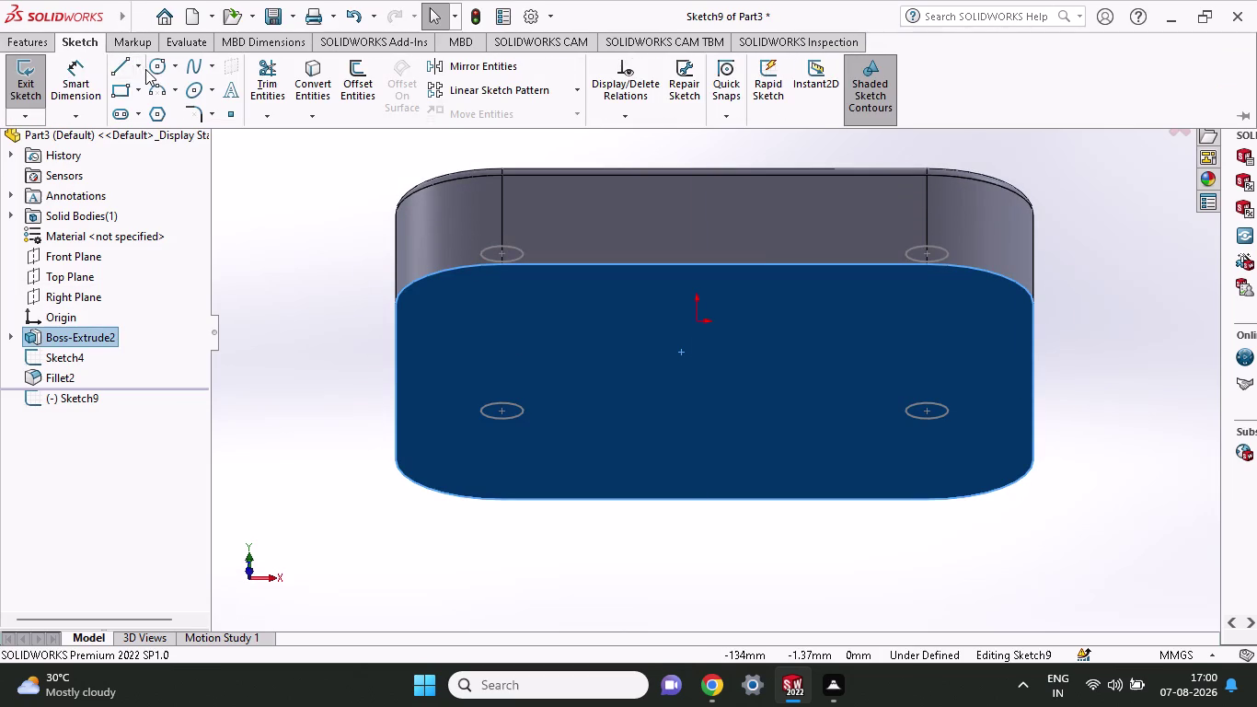
click(121, 69)
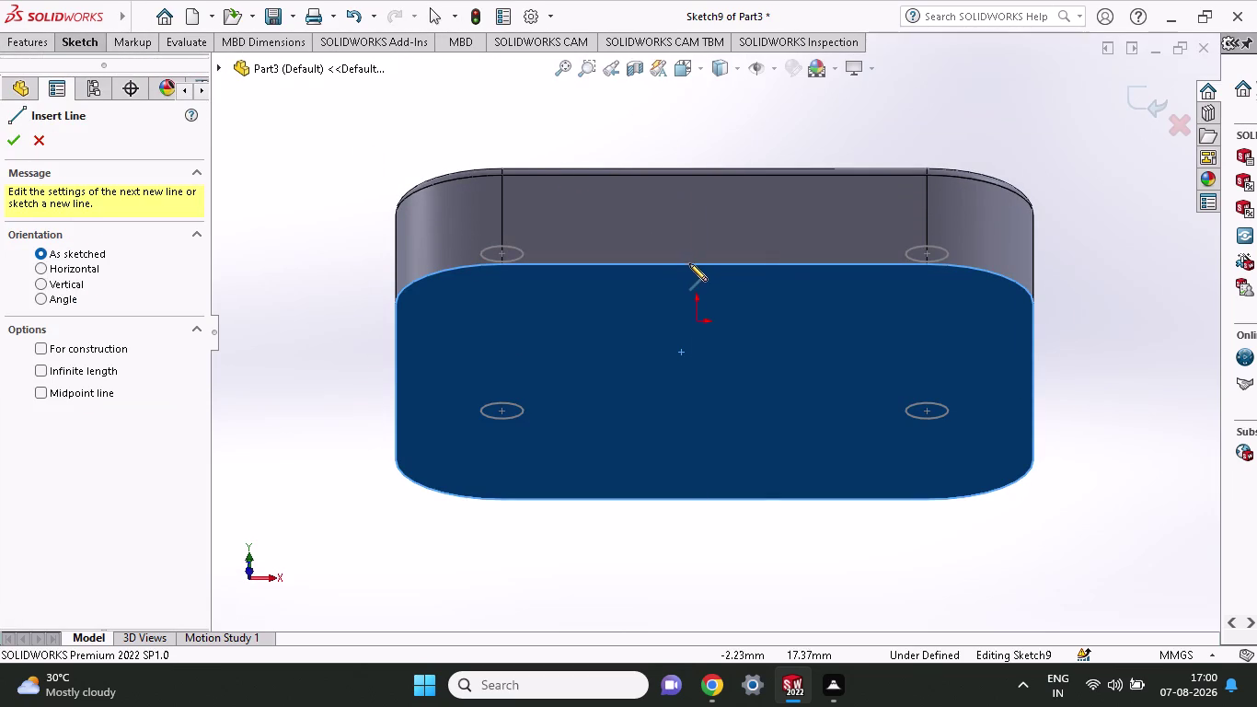
click(697, 265)
Cancel the line and undo the empty Sketch9.
middle_drag(721, 162, 725, 272)
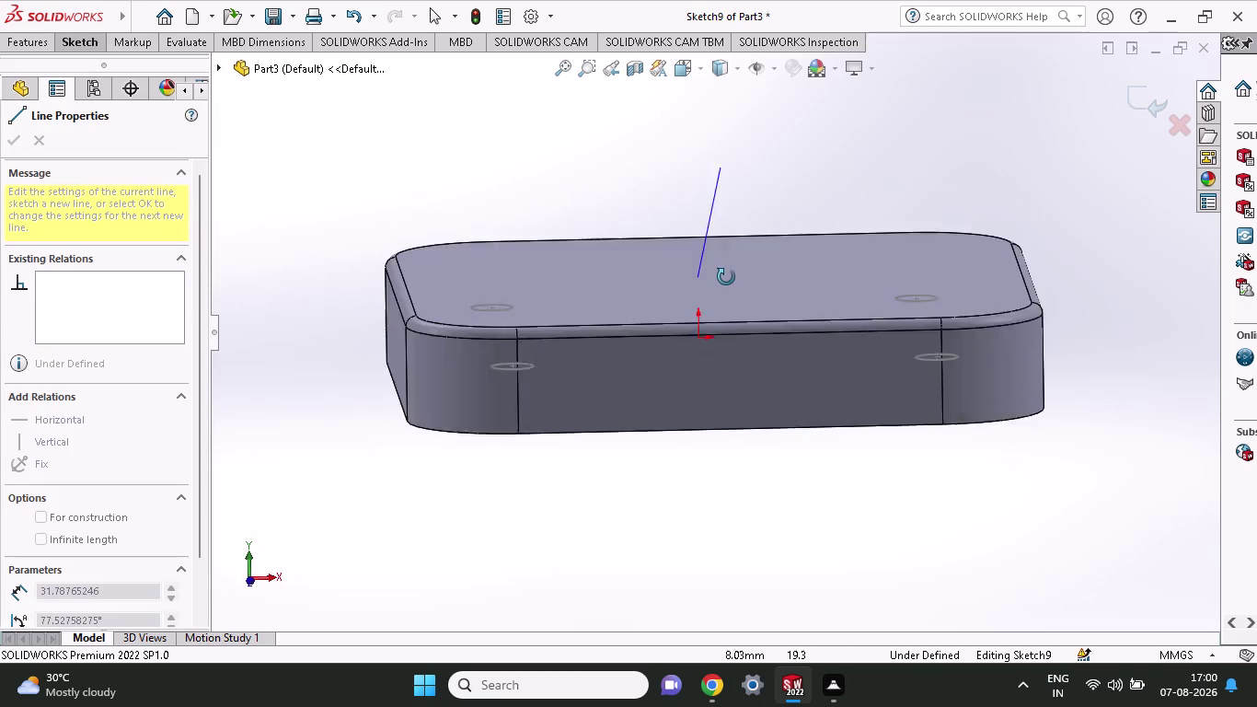
middle_drag(726, 272, 723, 274)
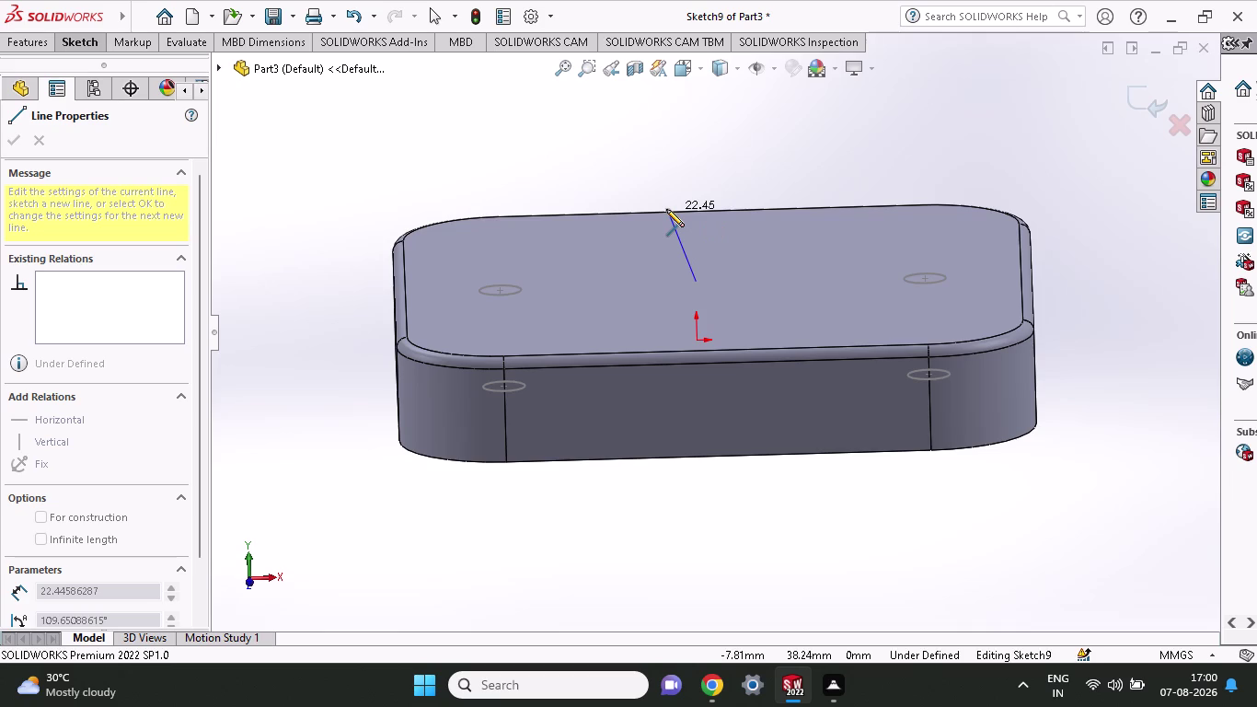
key(Escape)
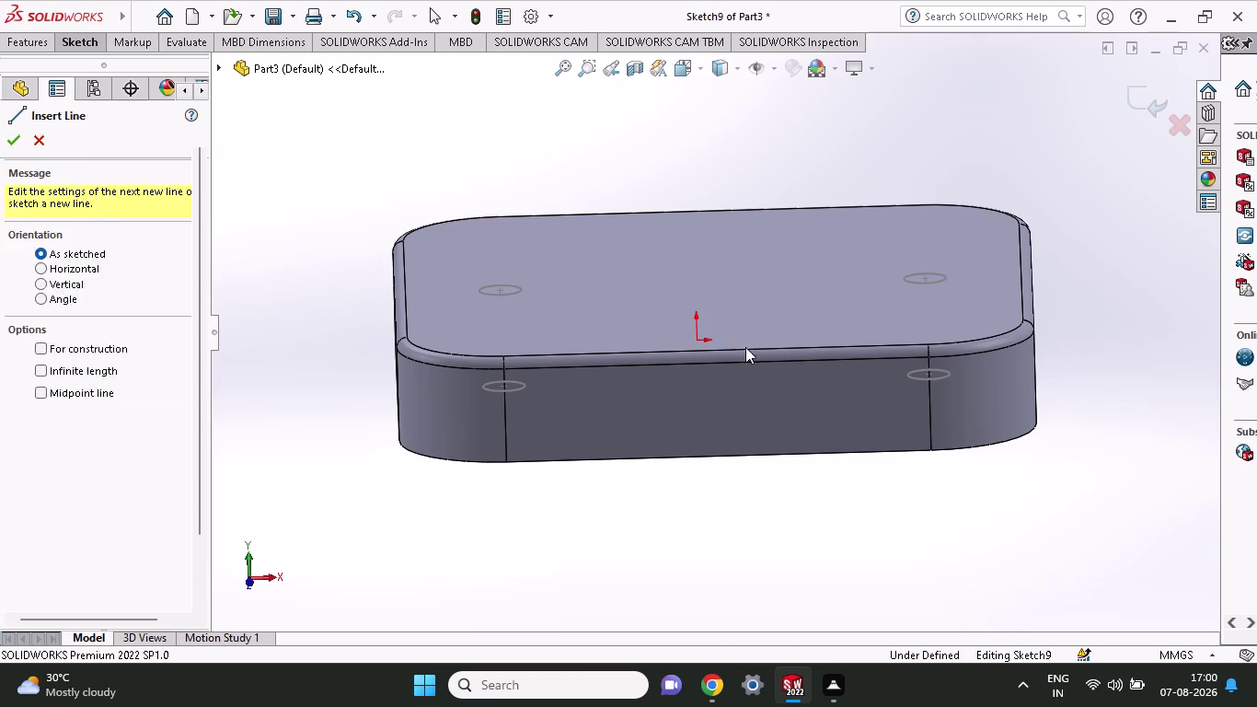
key(ctrl+z)
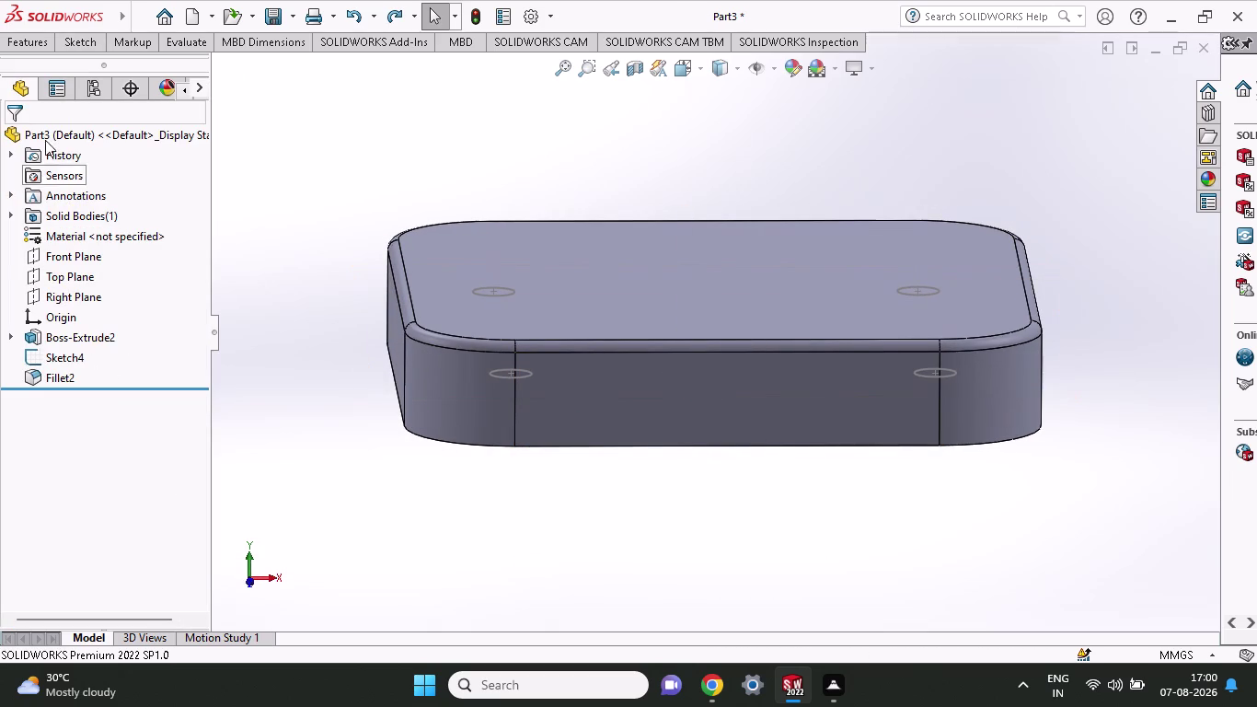
Zoom to the Front Plane and start Sketch10 on it.
right_click(46, 255)
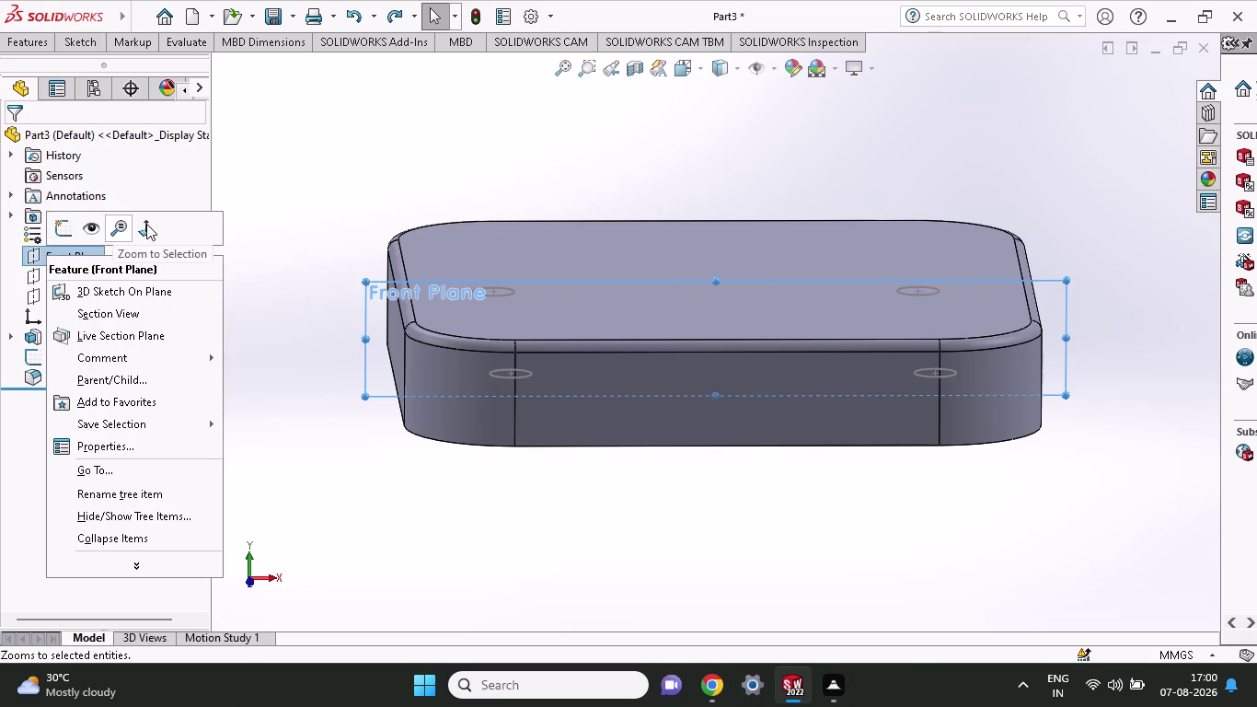
click(146, 224)
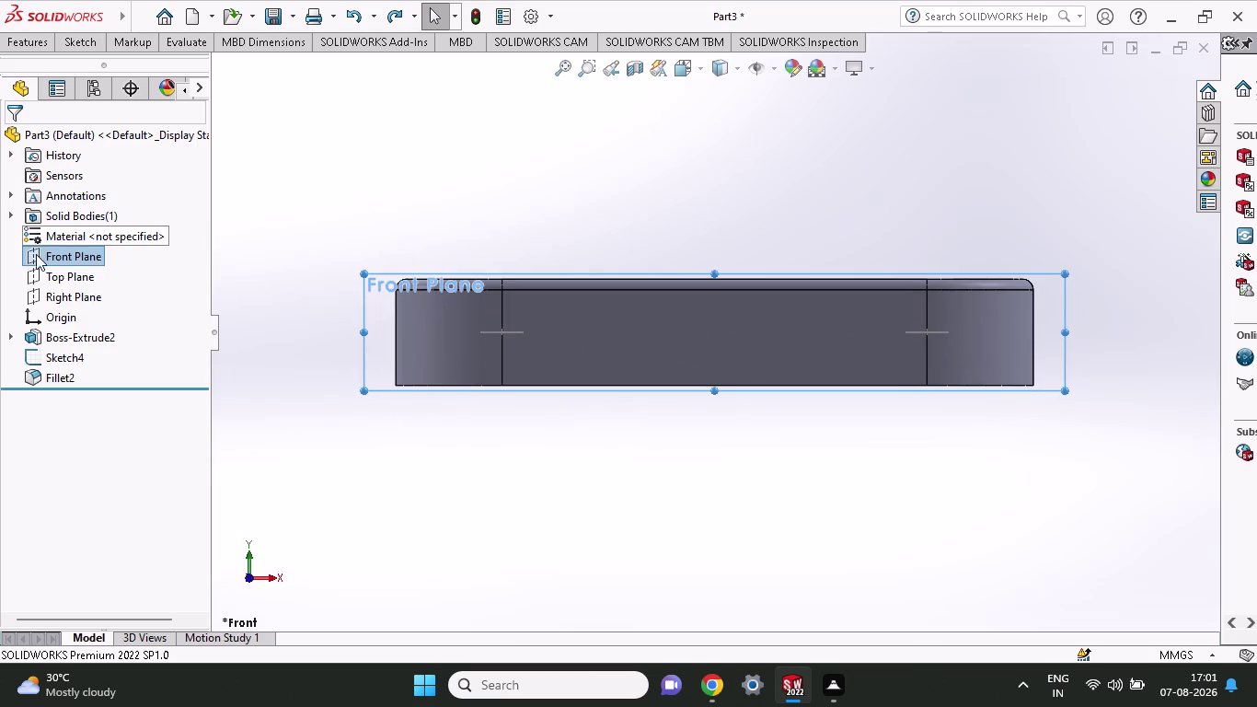
right_click(43, 257)
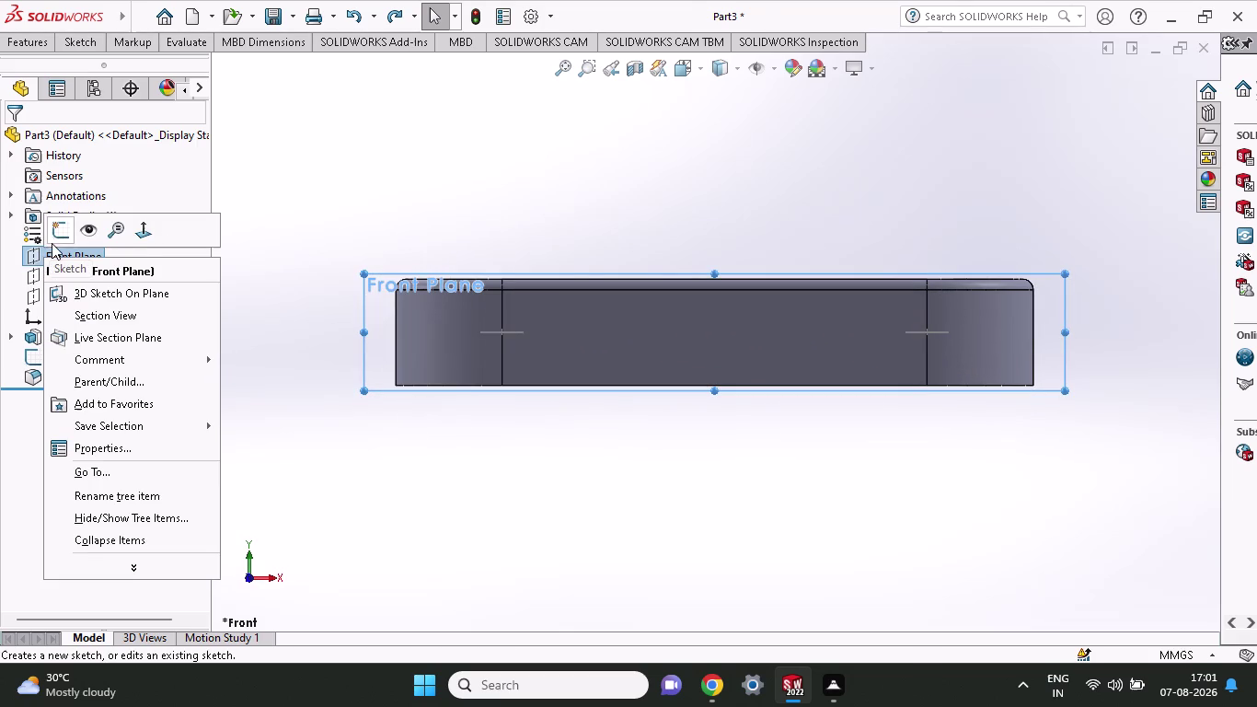
click(51, 243)
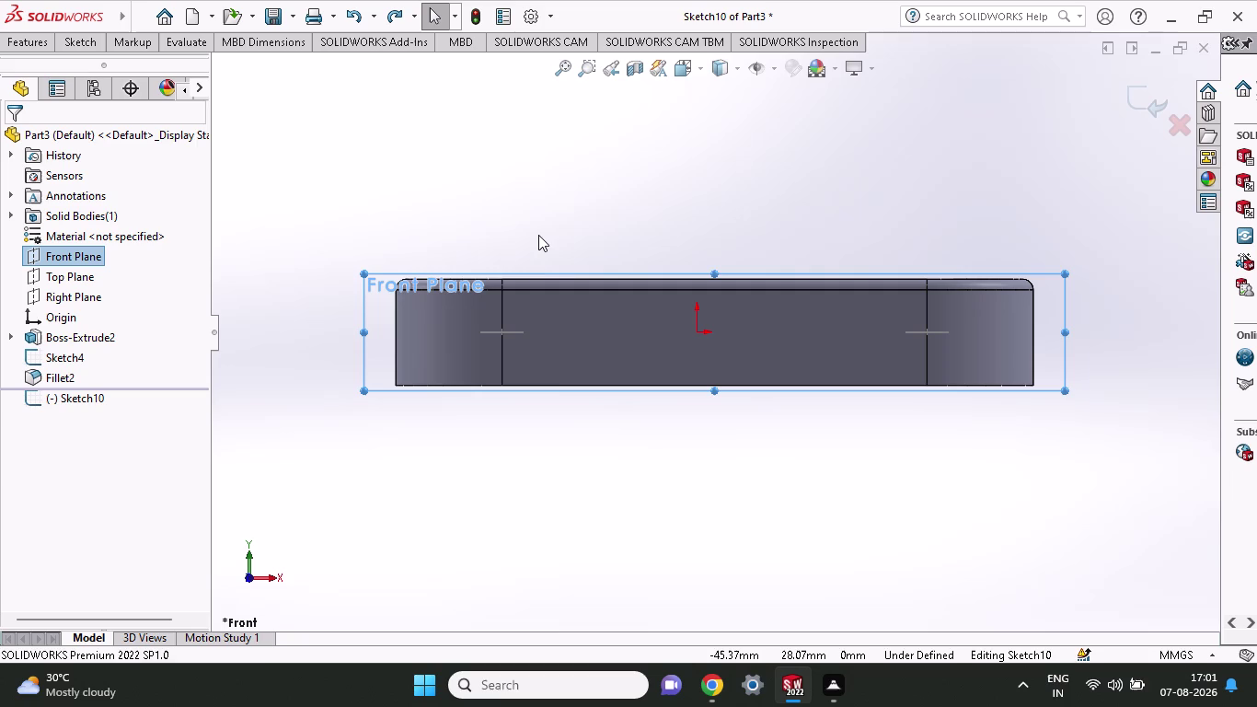